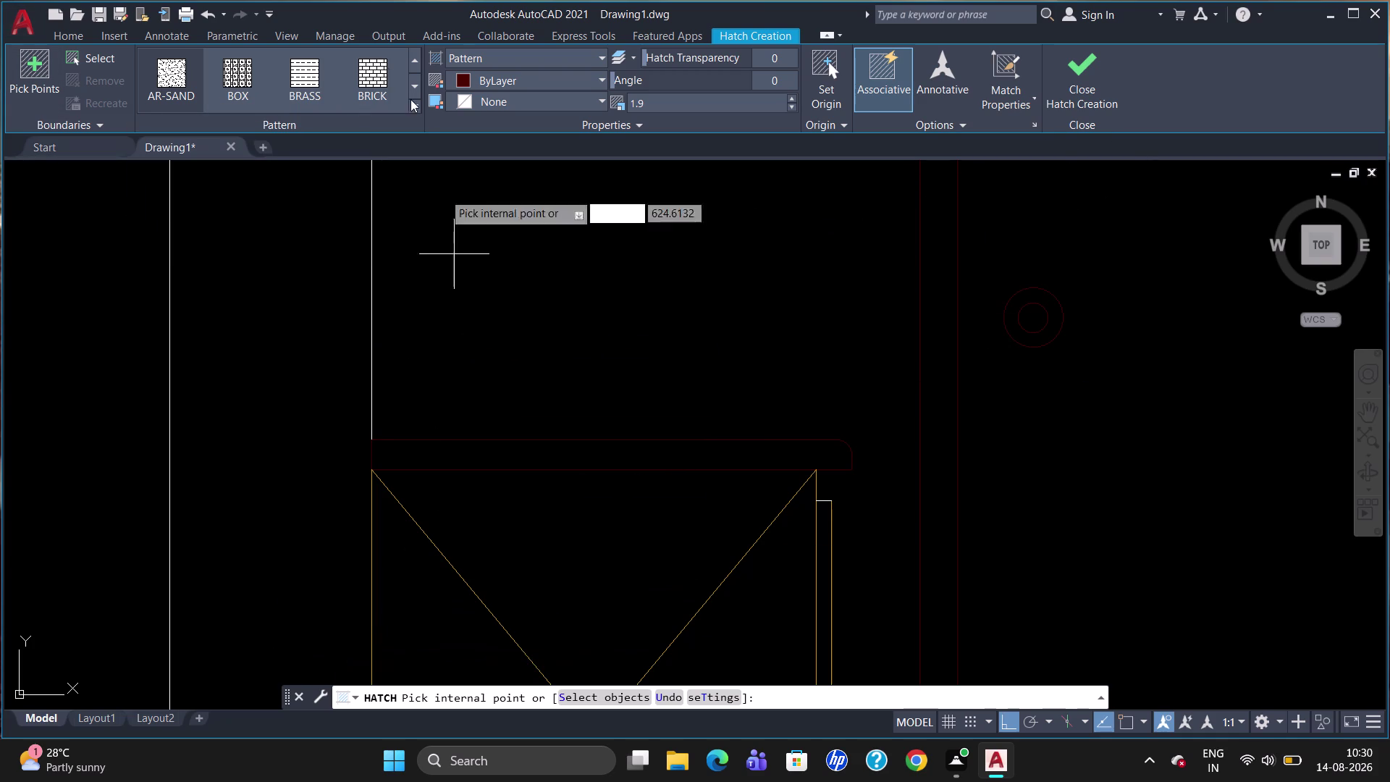
Pick a masonry-type hatch pattern and fill the countertop band above the left cabinet.
click(414, 109)
scroll(up, 3)
scroll(up, 3)
scroll(up, 3)
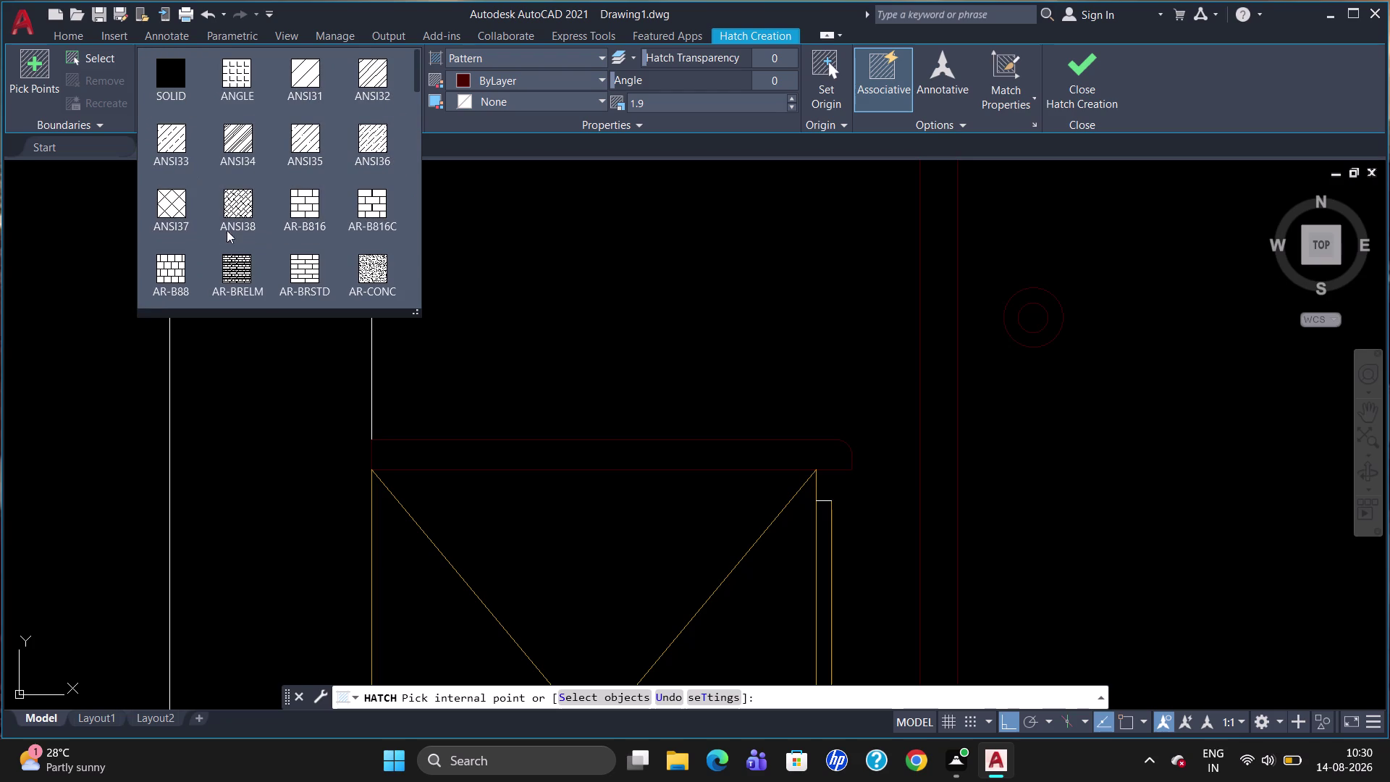
click(377, 269)
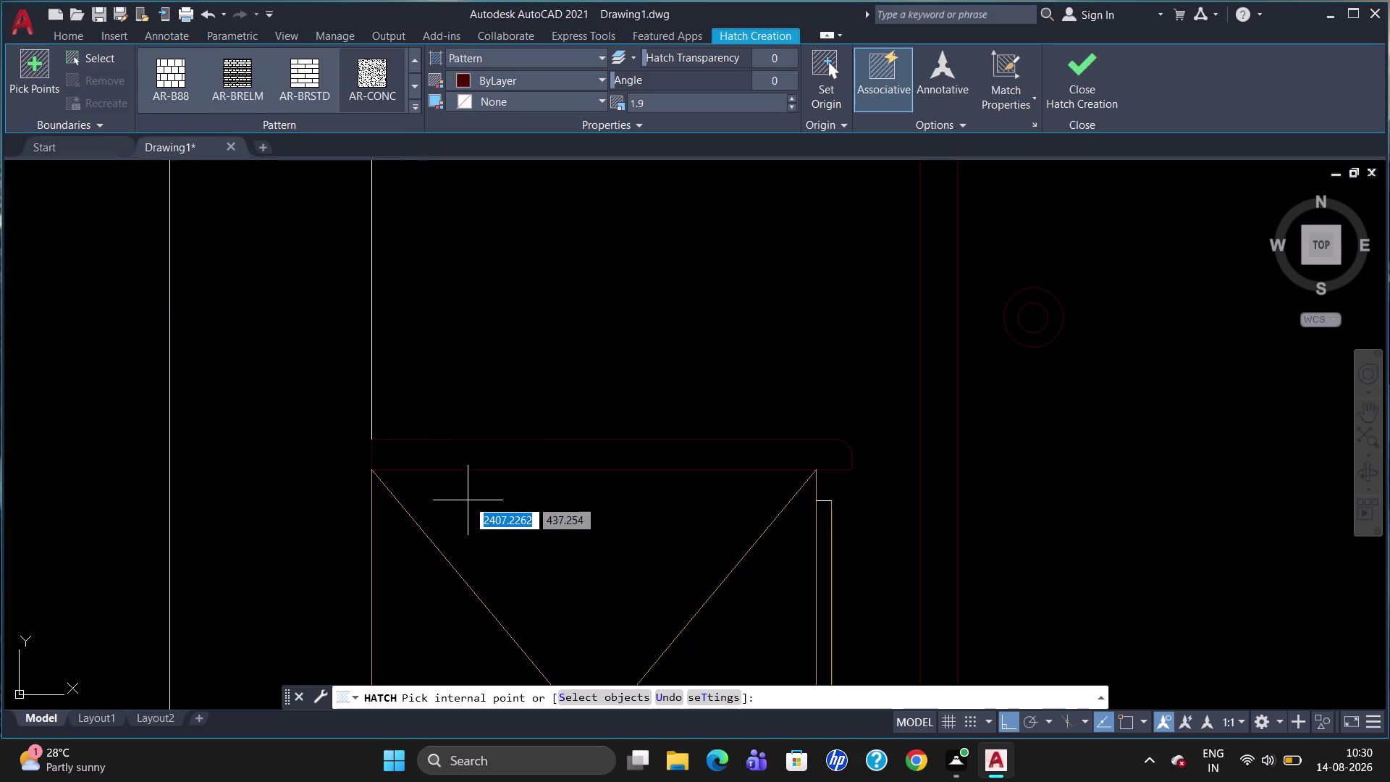
click(480, 454)
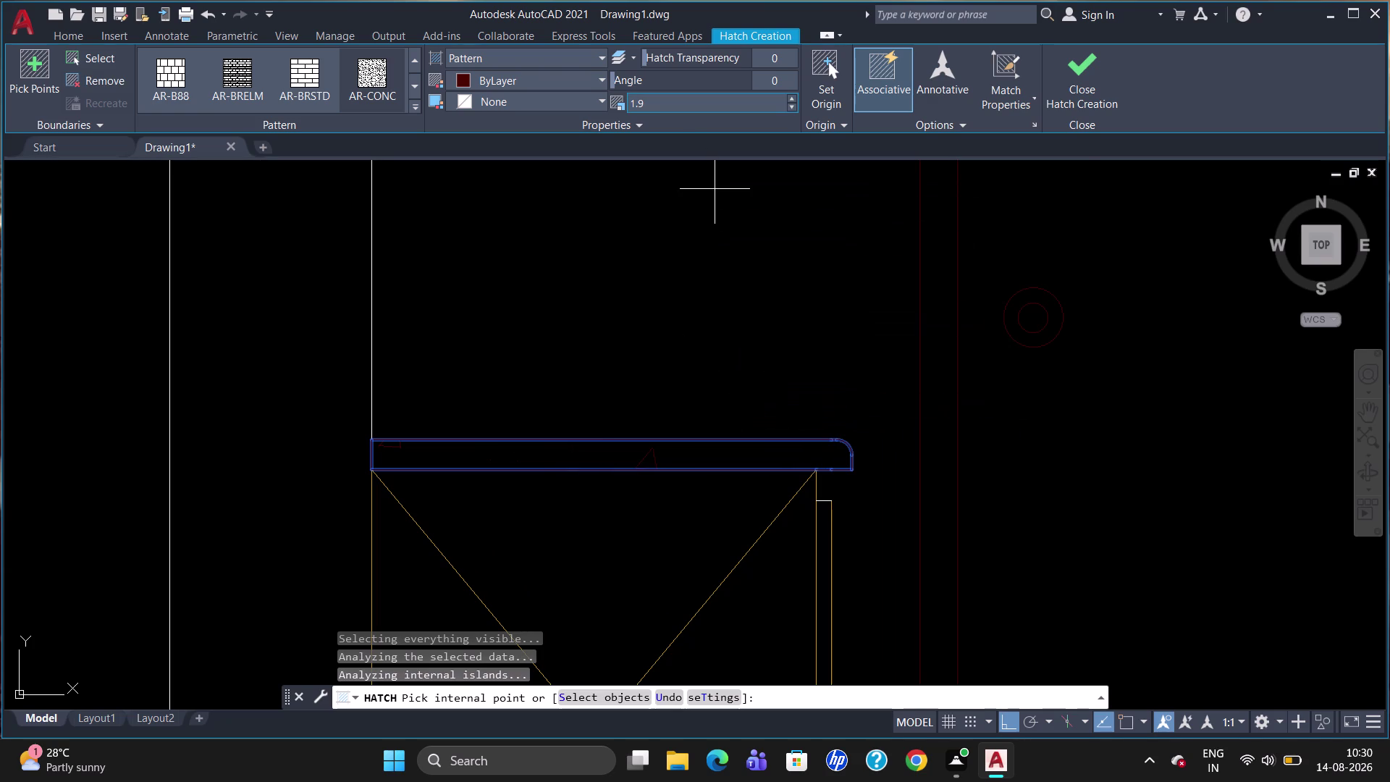
Shrink the countertop hatch pattern scale from 1.9 down to 0.5 and complete the hatch.
triple_click(793, 106)
triple_click(792, 107)
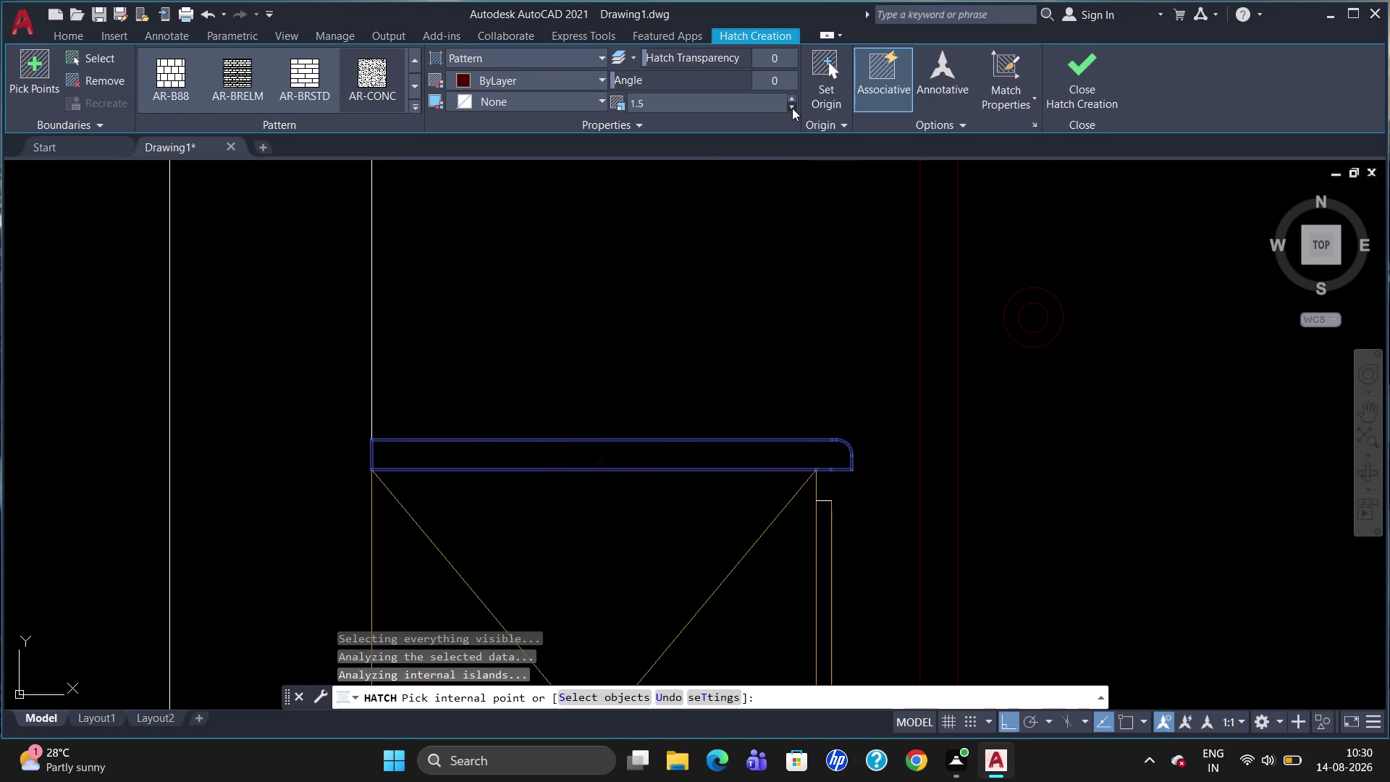
click(792, 108)
click(792, 108)
triple_click(792, 109)
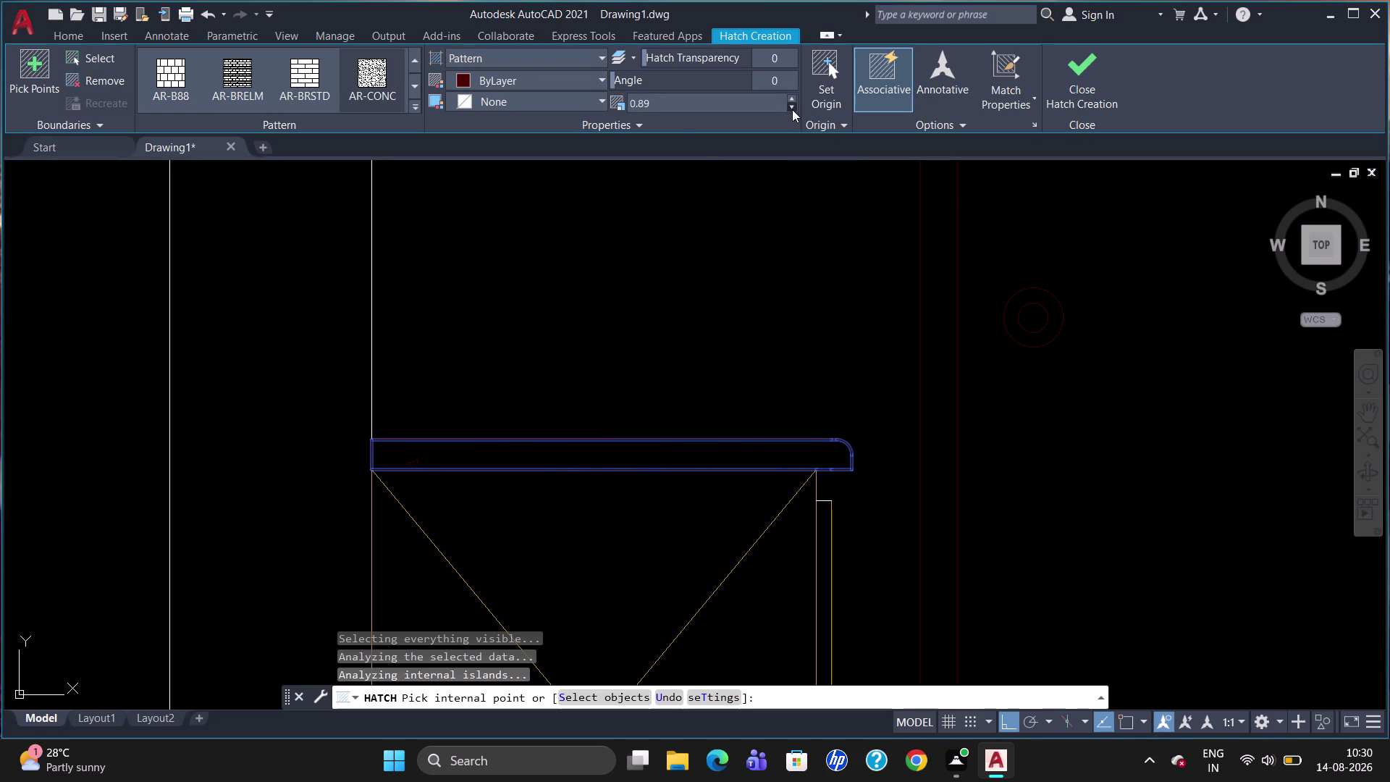
double_click(792, 110)
triple_click(792, 109)
triple_click(792, 109)
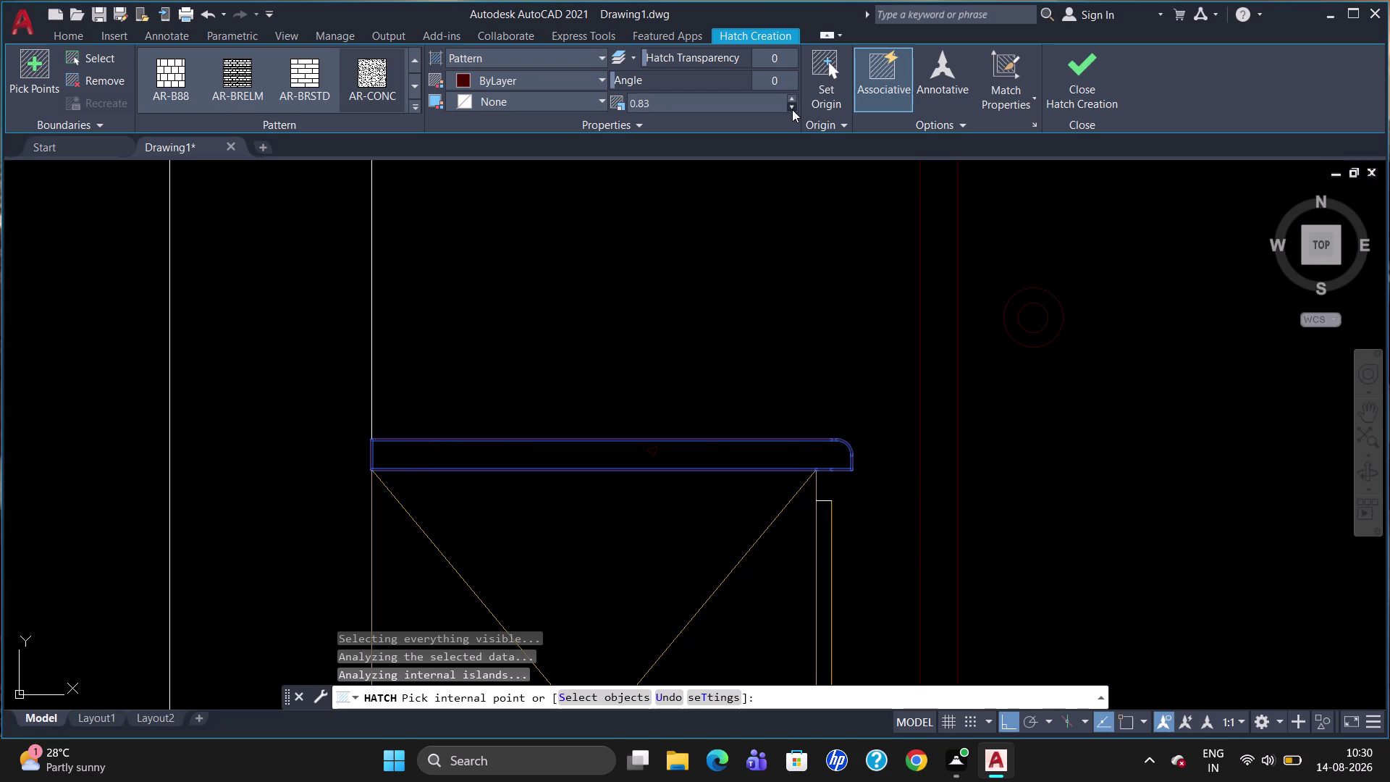
triple_click(792, 109)
triple_click(792, 110)
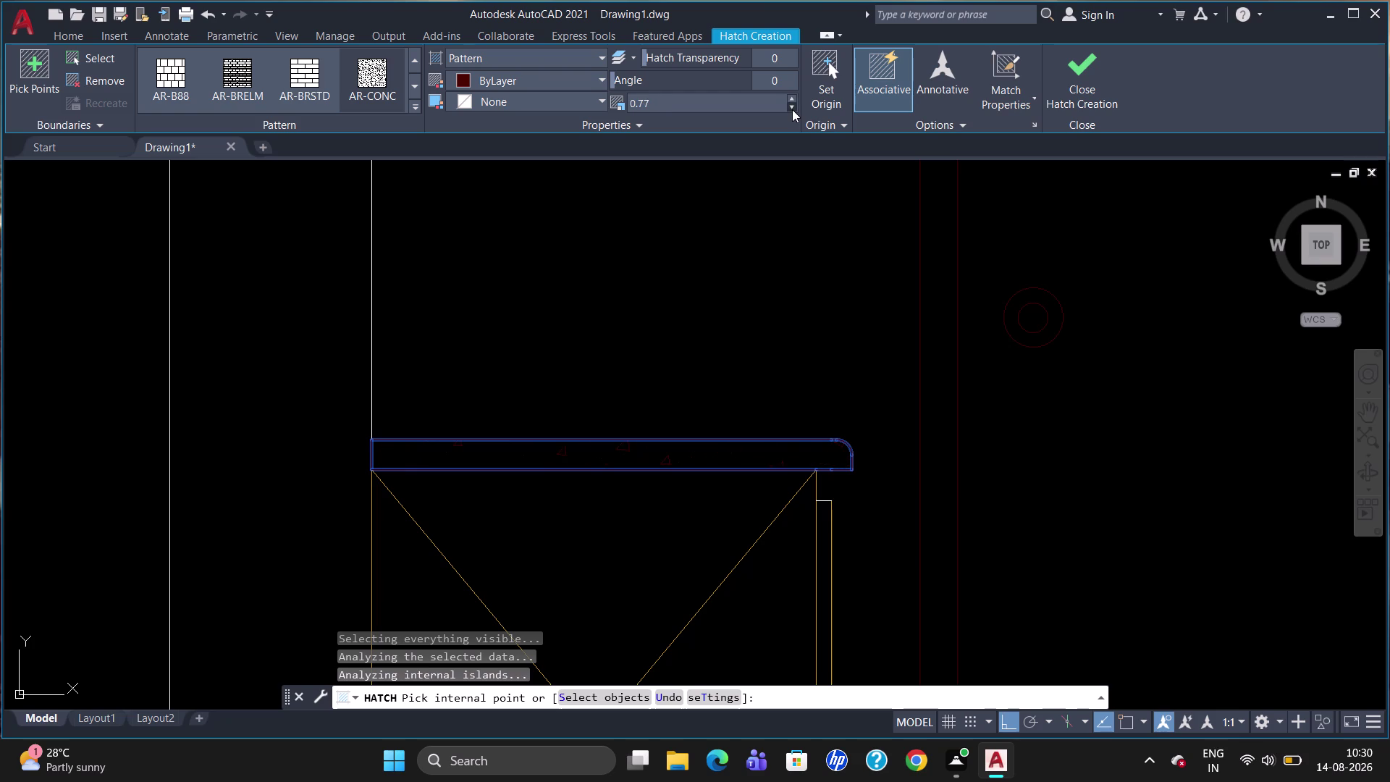
triple_click(792, 110)
triple_click(792, 110)
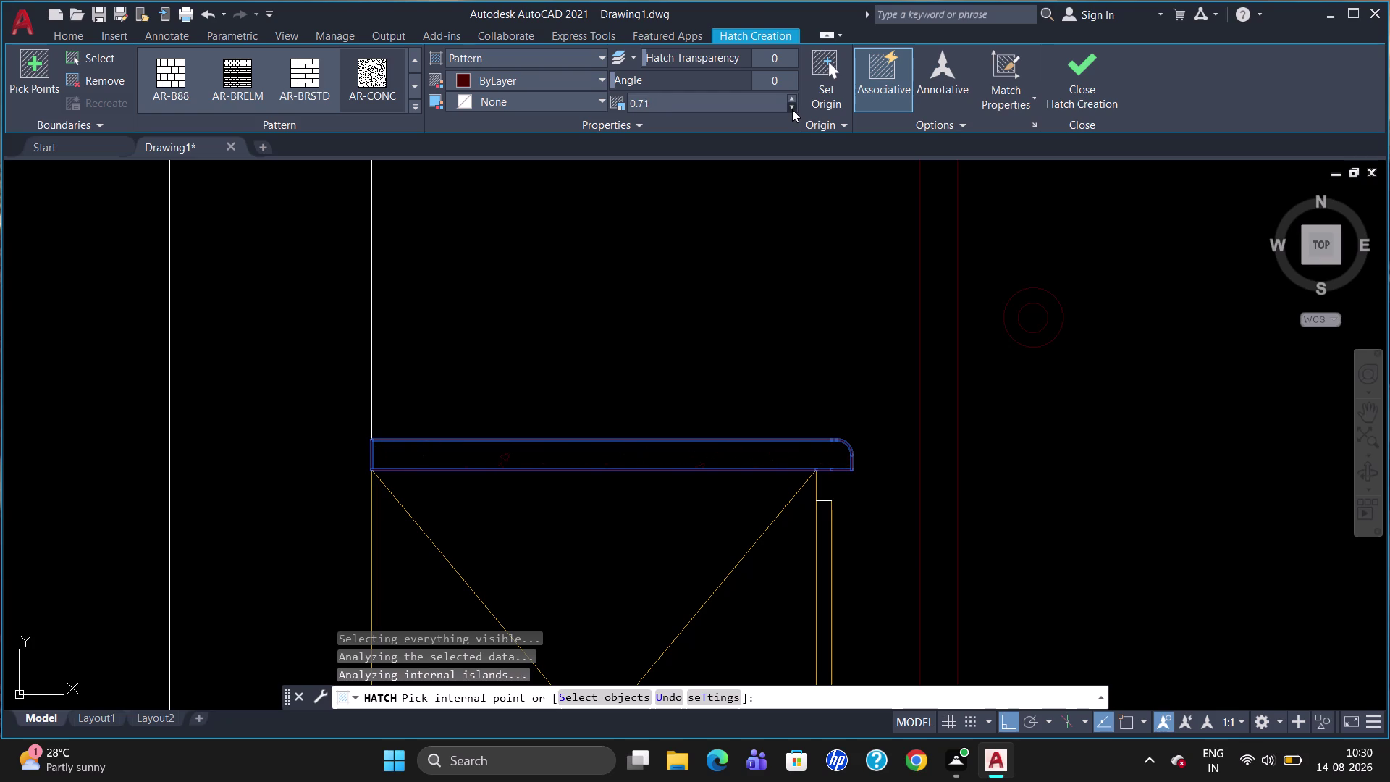
triple_click(792, 110)
click(792, 110)
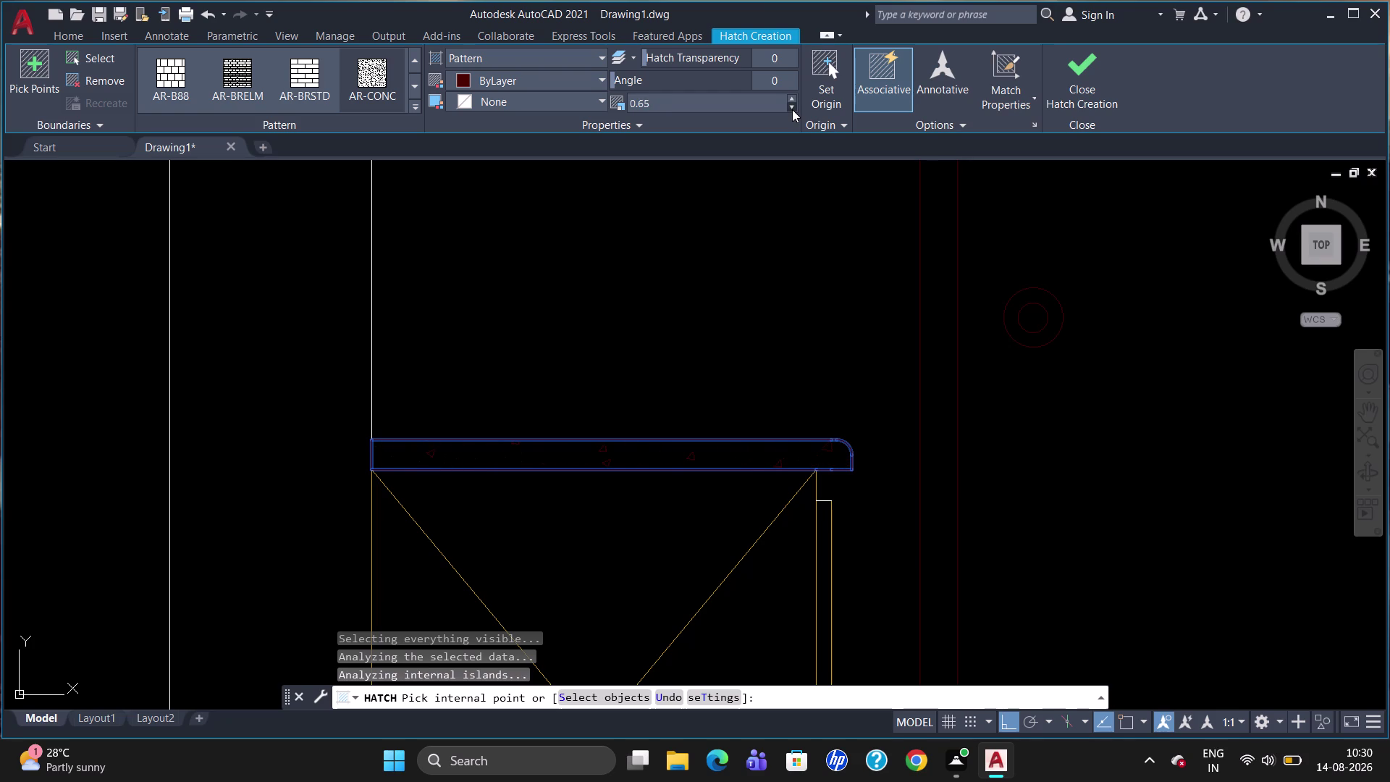
click(792, 109)
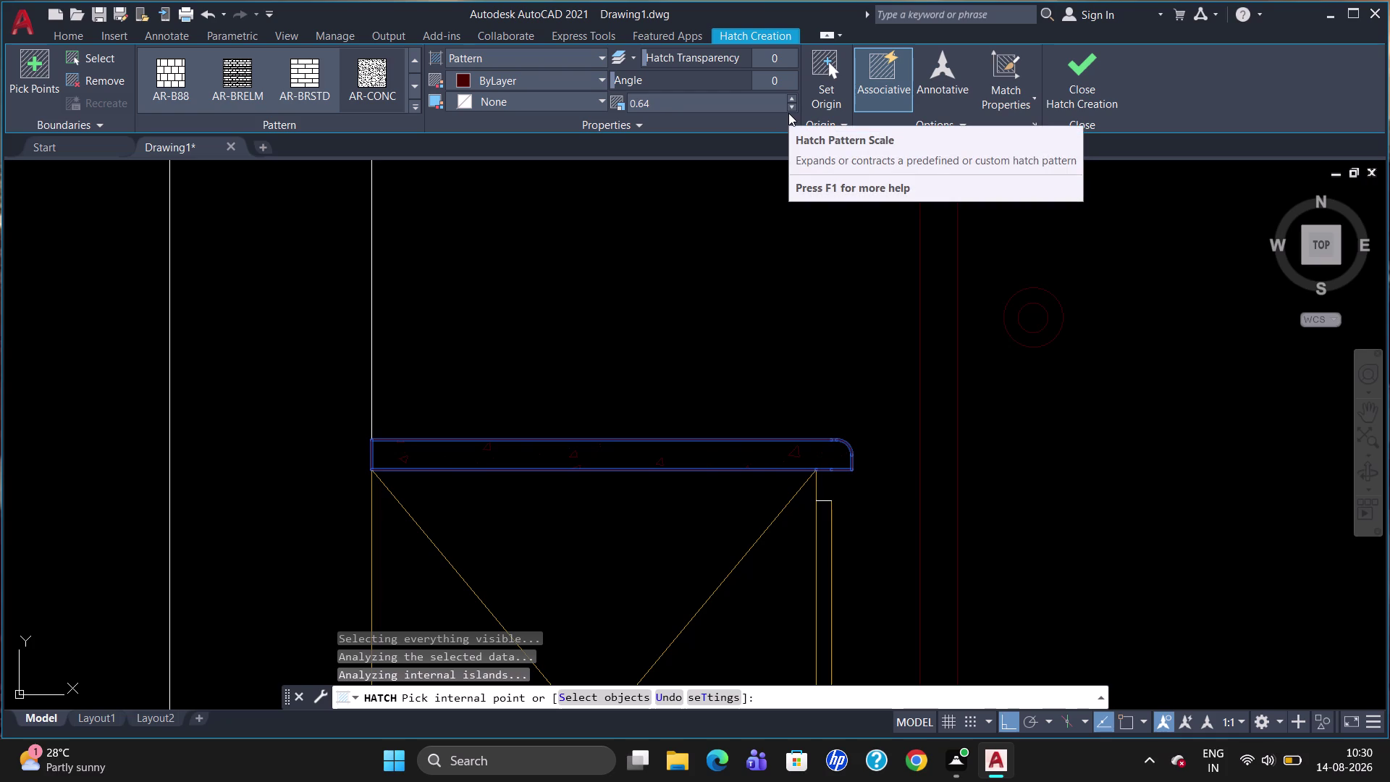
click(789, 112)
double_click(795, 105)
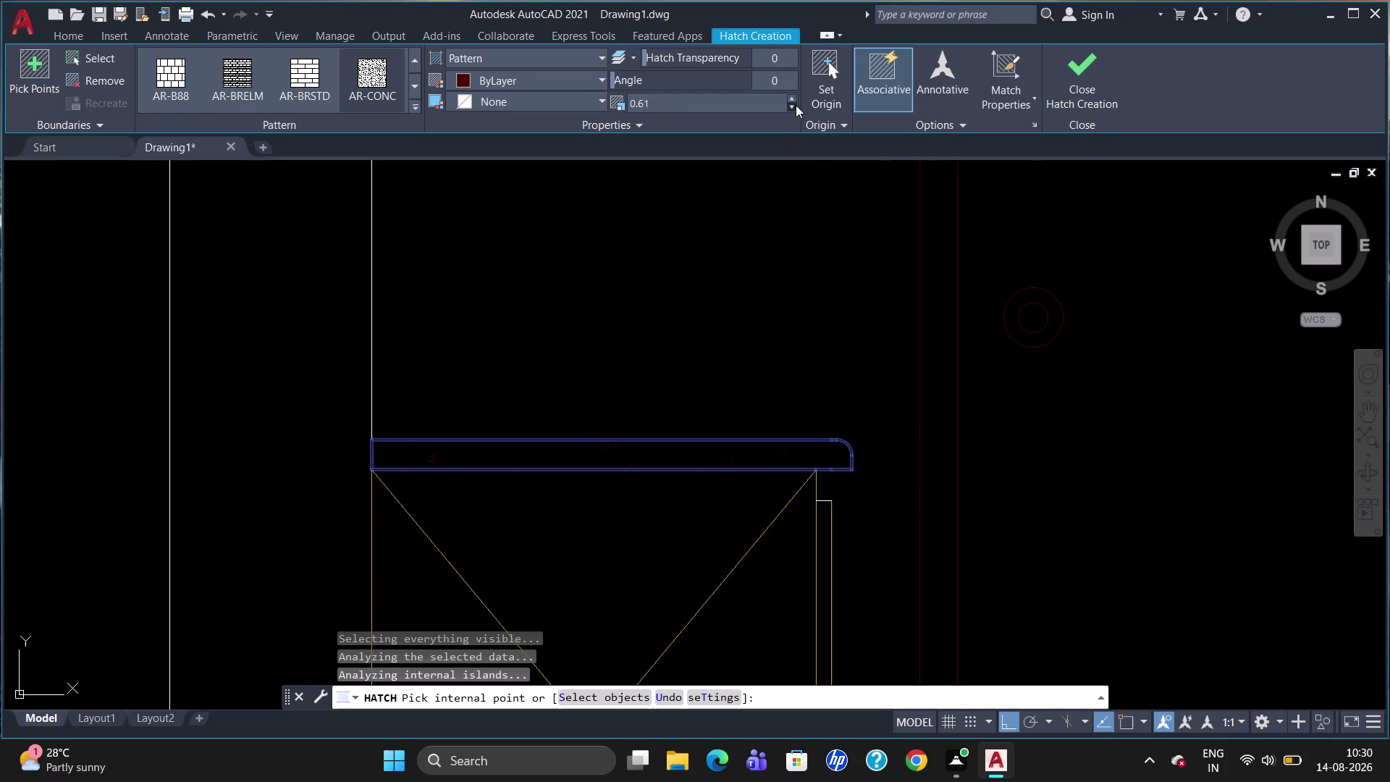
click(796, 105)
click(796, 104)
double_click(796, 104)
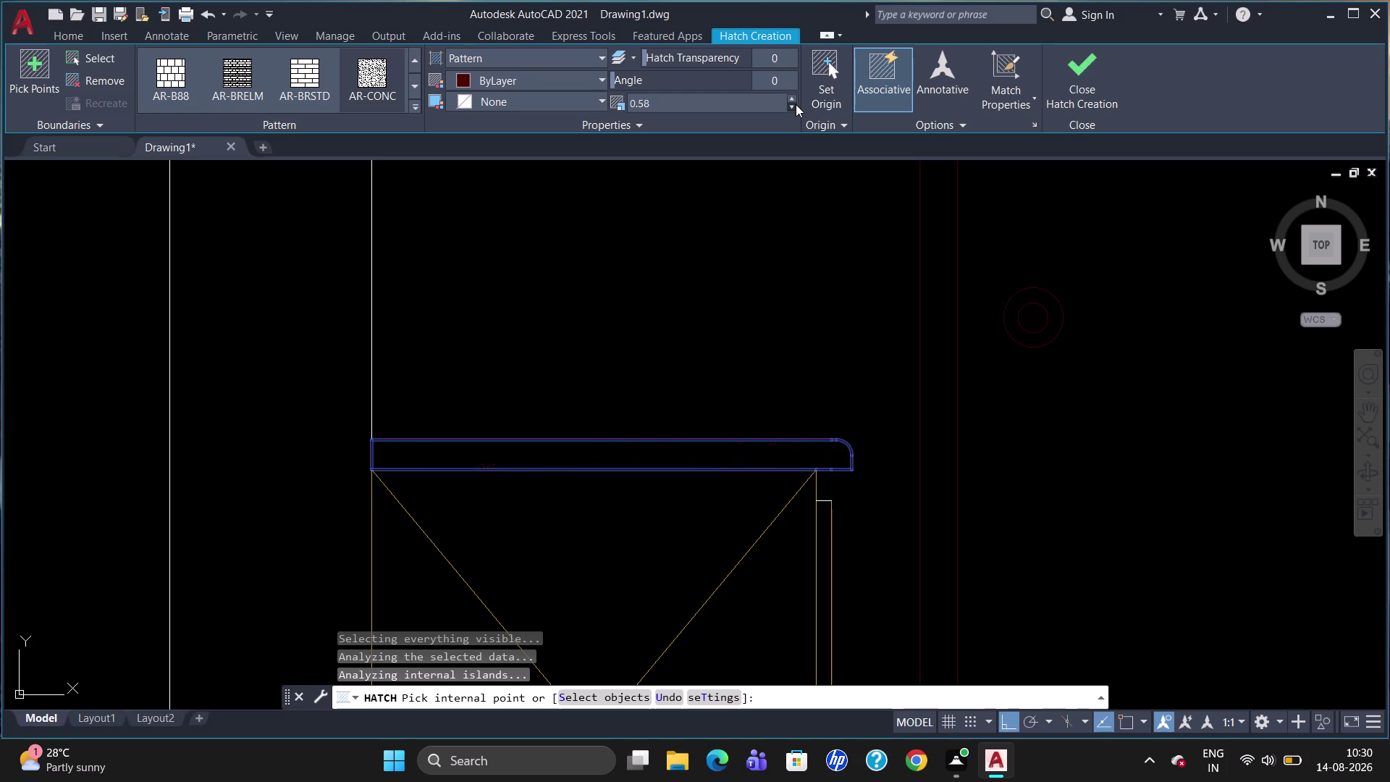
triple_click(795, 104)
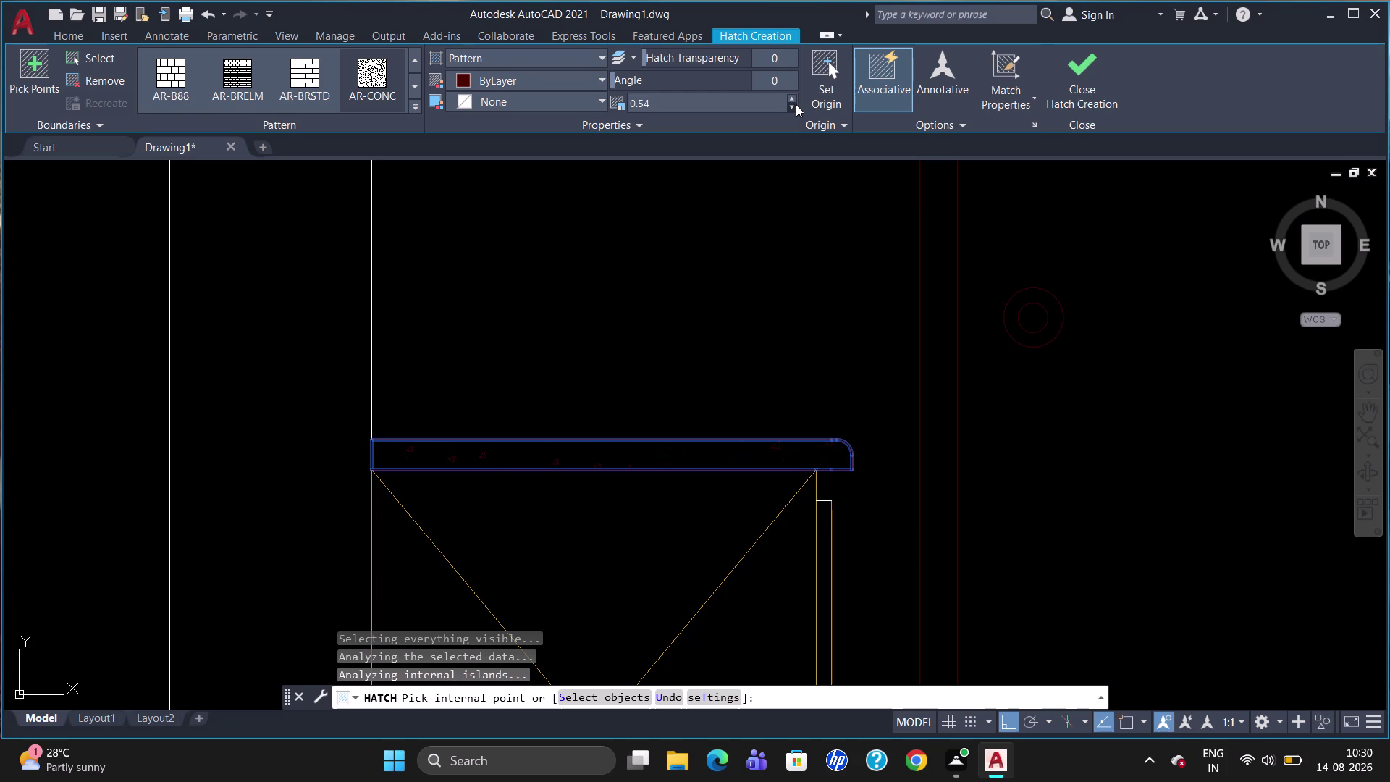
click(796, 104)
click(796, 104)
click(796, 105)
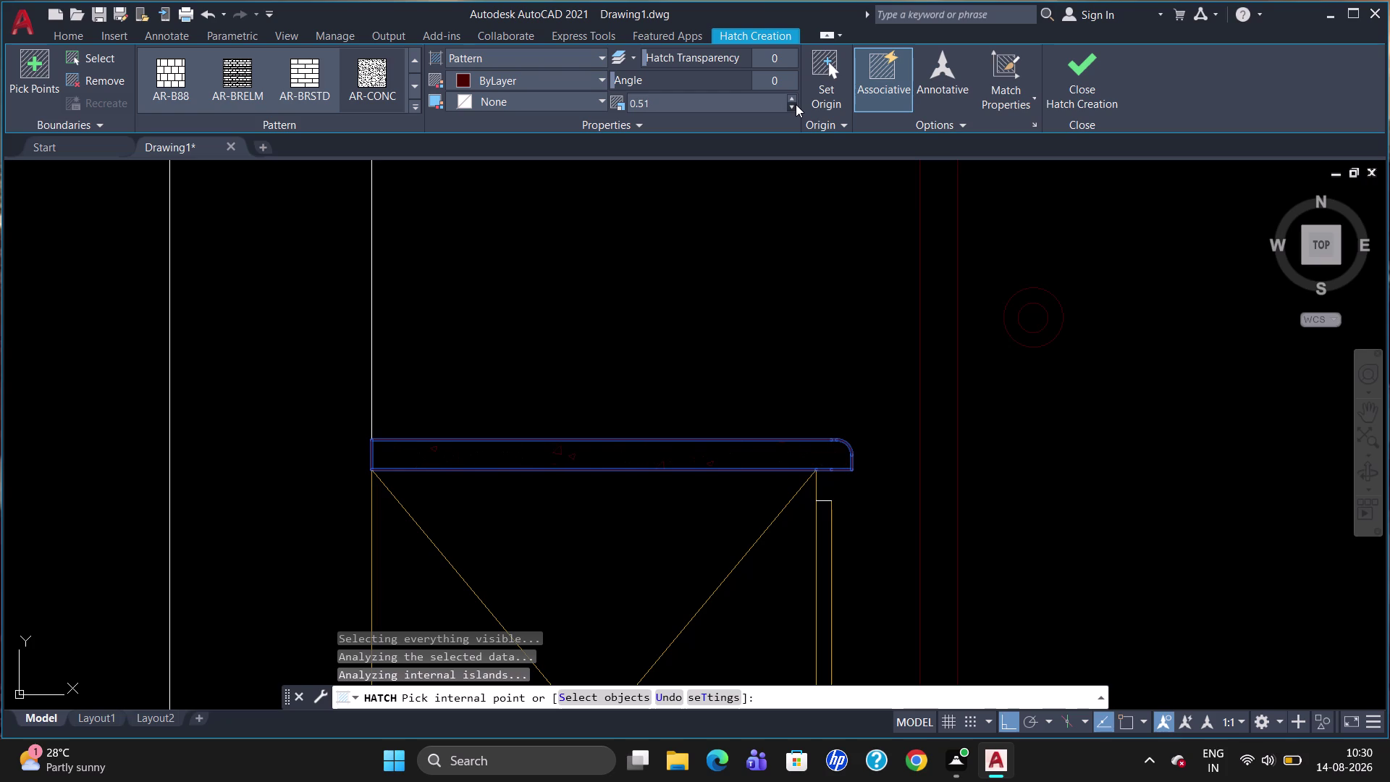
click(796, 104)
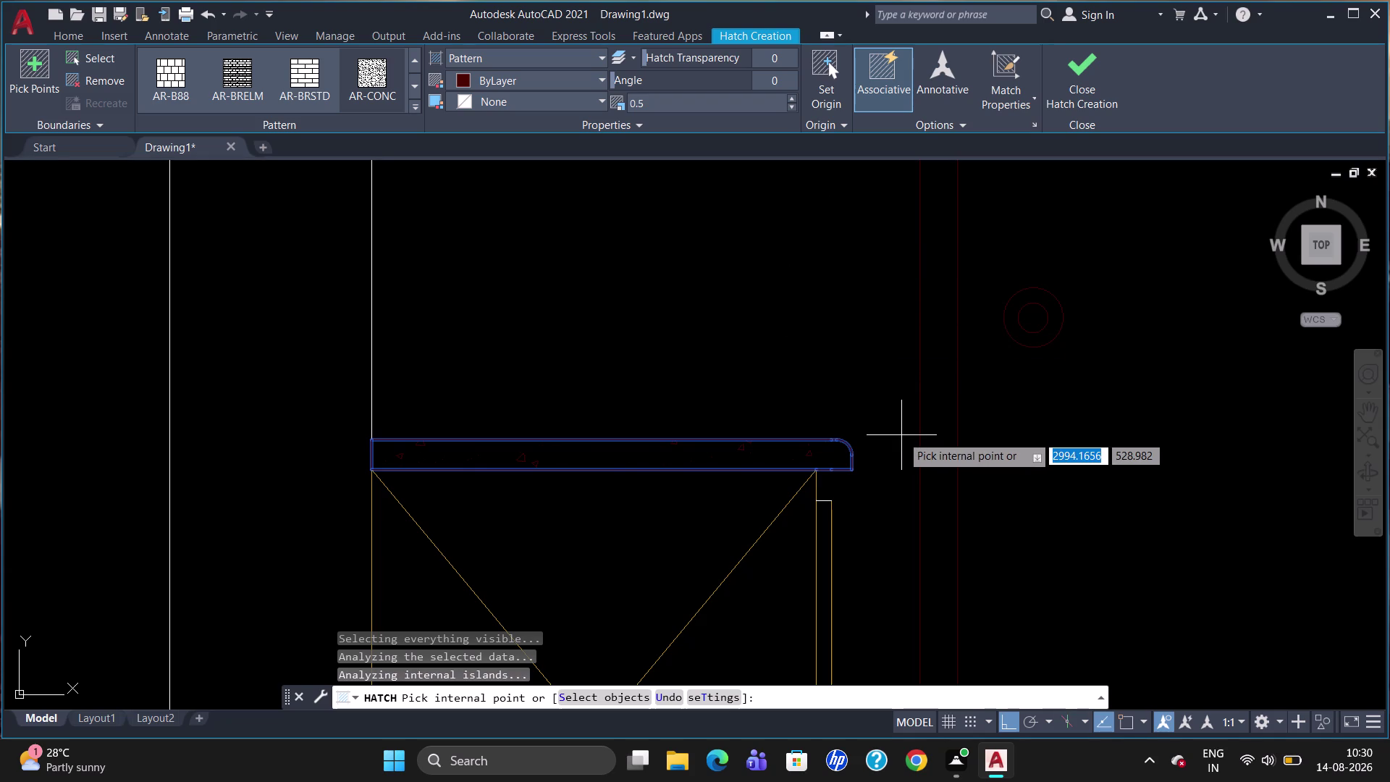
key(Return)
Zoom over to the right-hand cabinets and start another hatch, keeping the 0.5 scale.
scroll(down, 3)
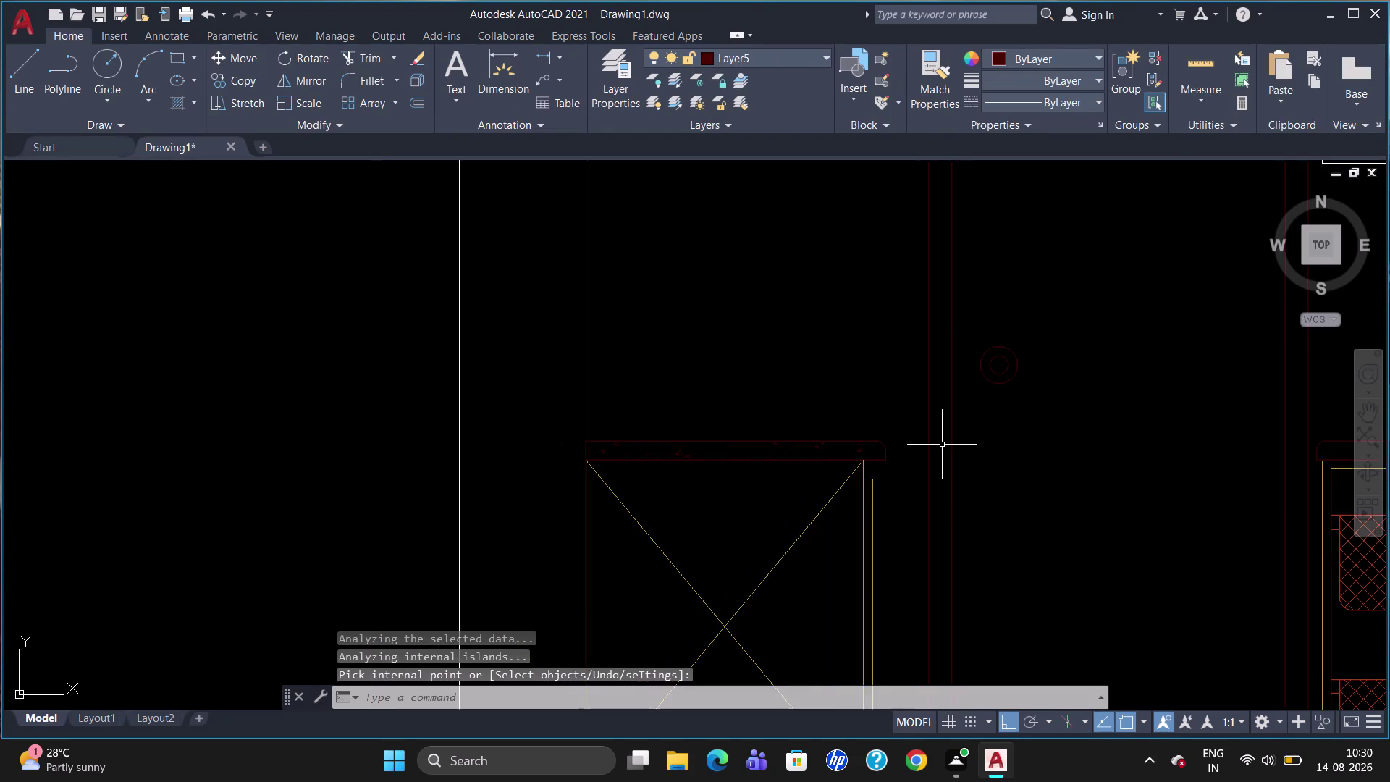
scroll(up, 3)
scroll(down, 3)
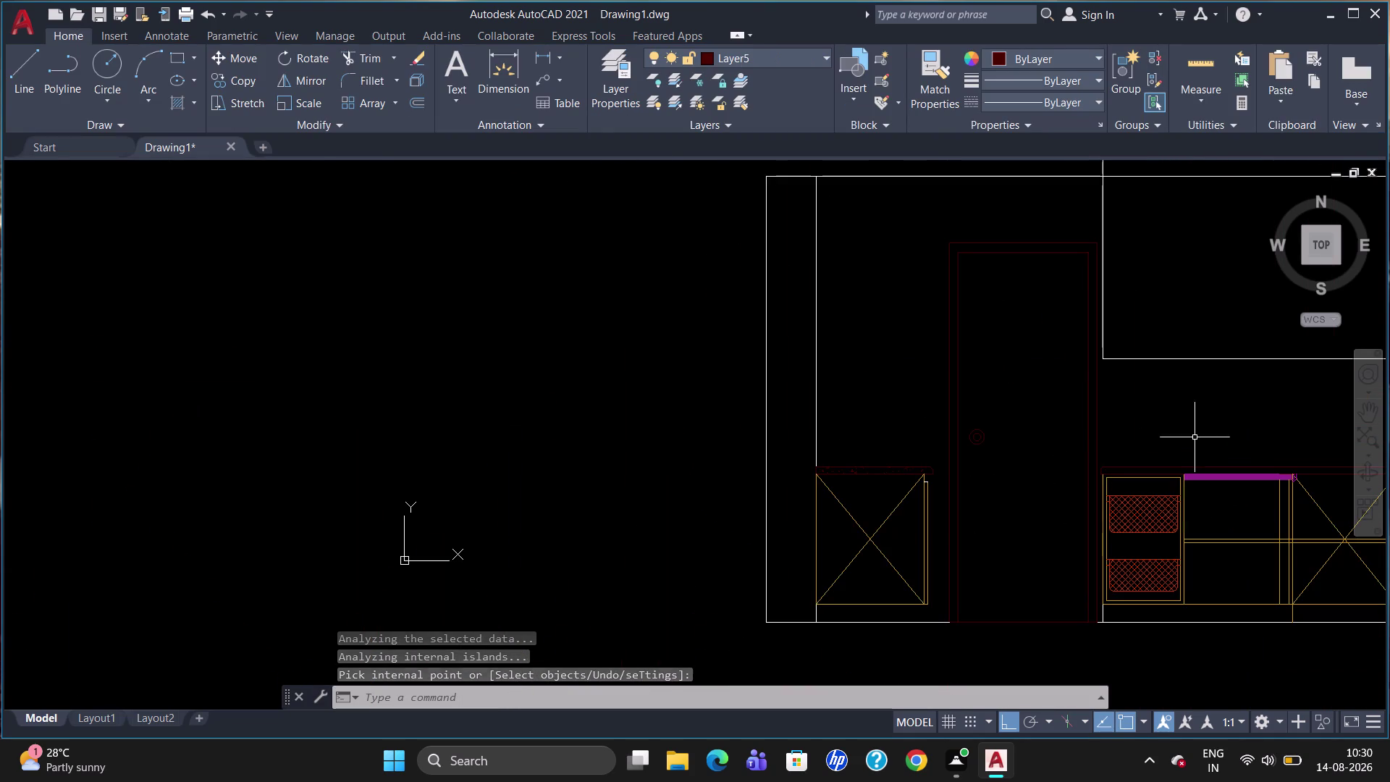
scroll(up, 3)
scroll(down, 3)
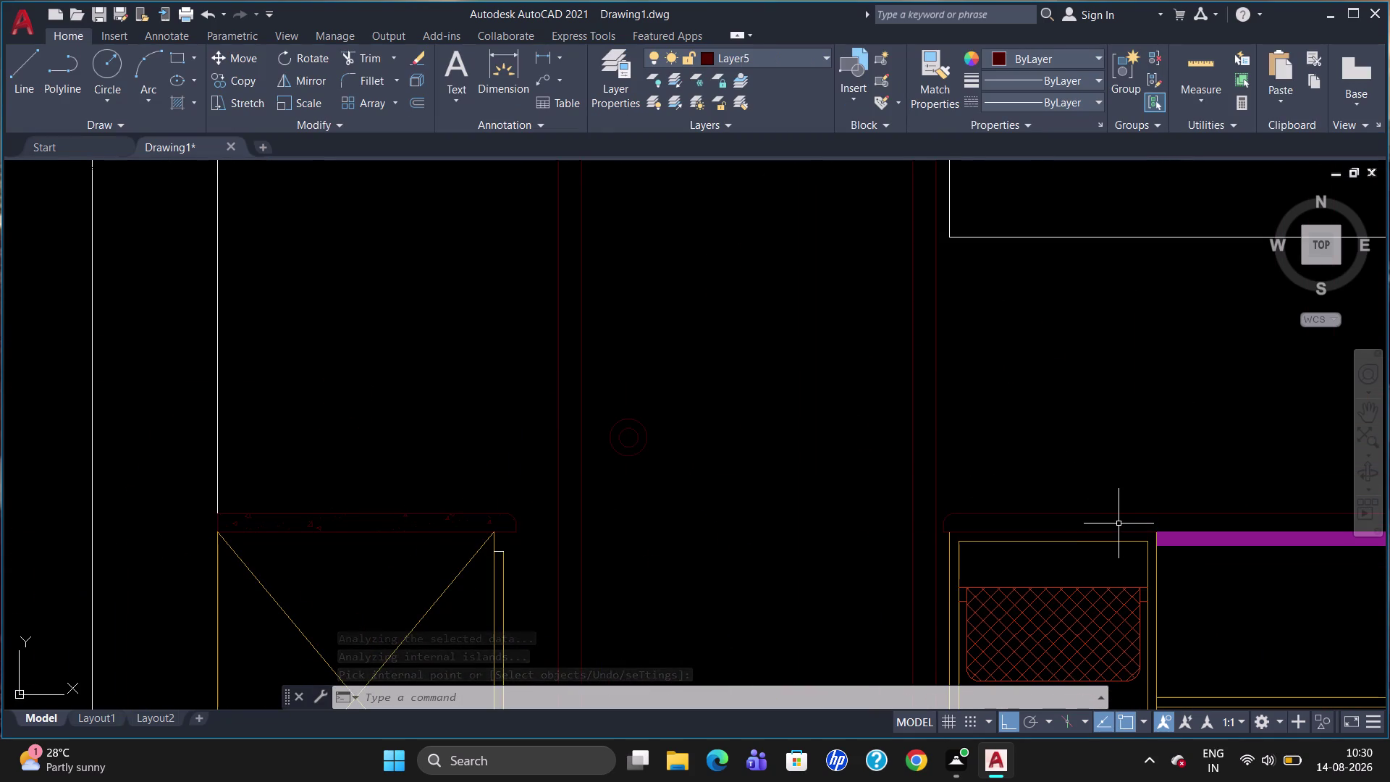
scroll(down, 3)
scroll(up, 3)
scroll(down, 3)
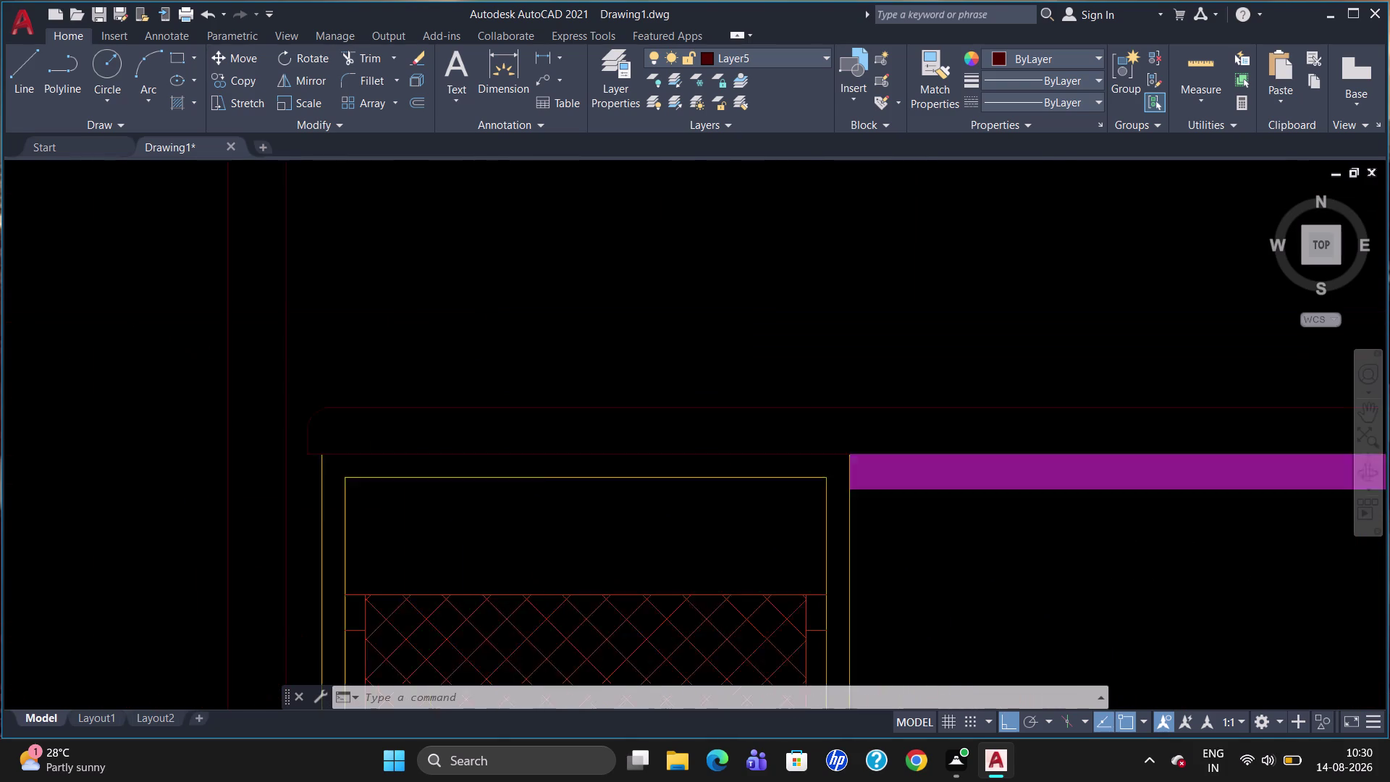
scroll(down, 3)
scroll(up, 3)
scroll(down, 3)
scroll(up, 3)
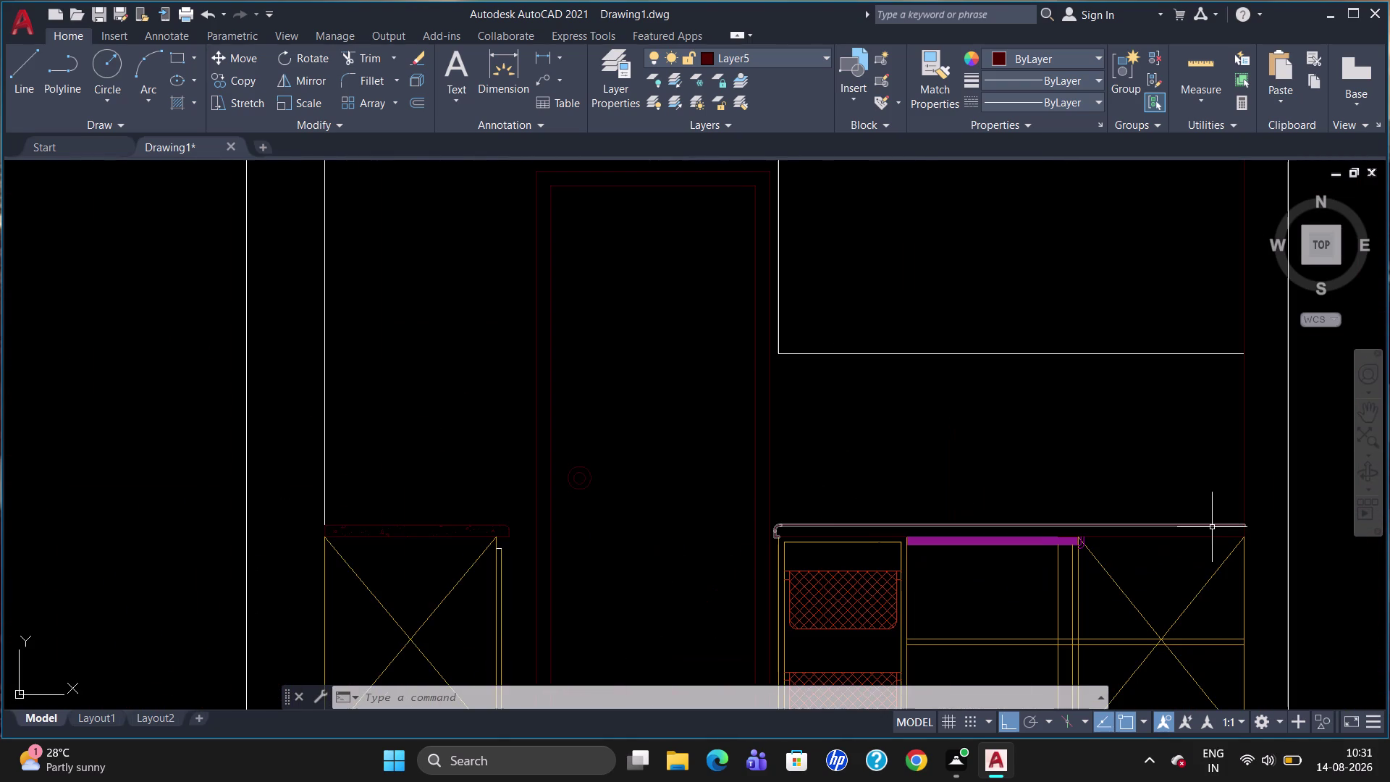
click(172, 102)
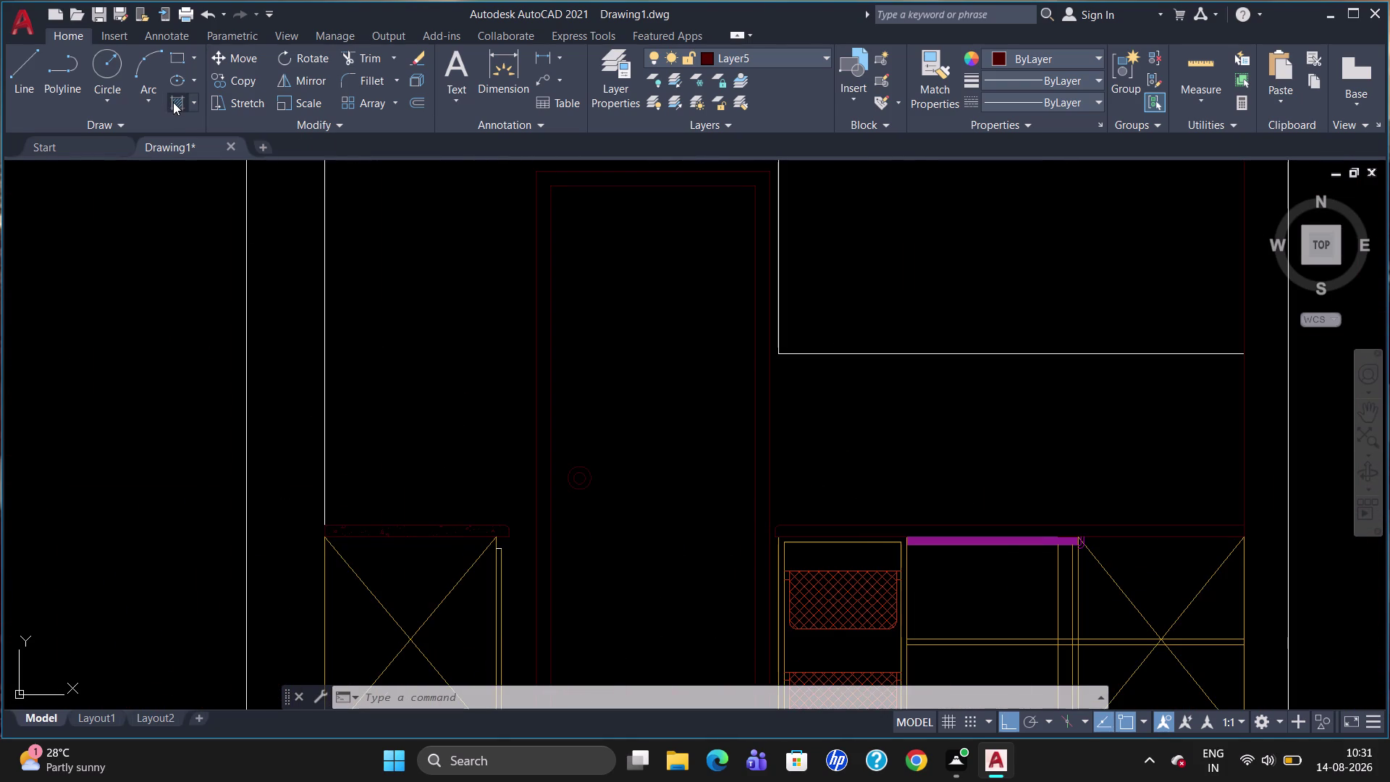
click(377, 89)
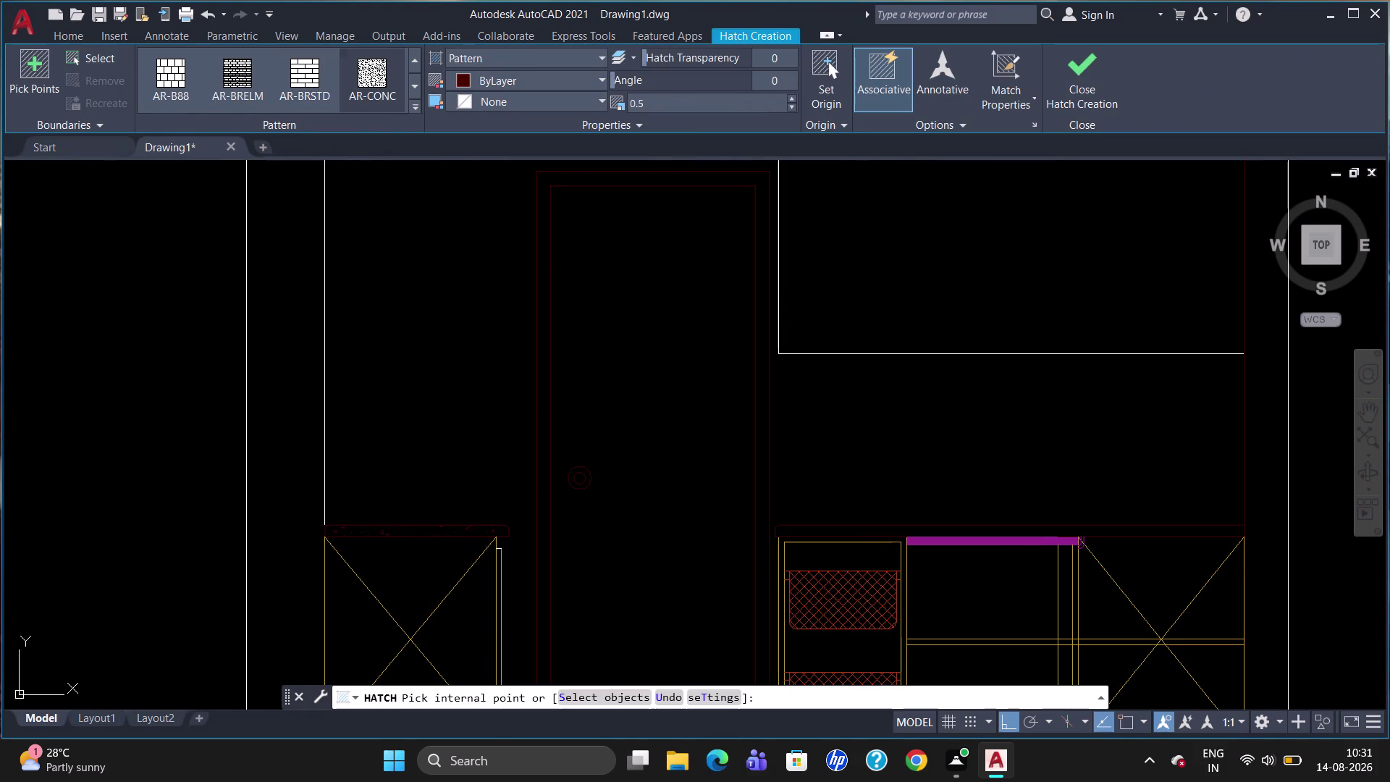
Cancel the hatch on the right countertop band and zoom out to the whole elevation.
click(885, 528)
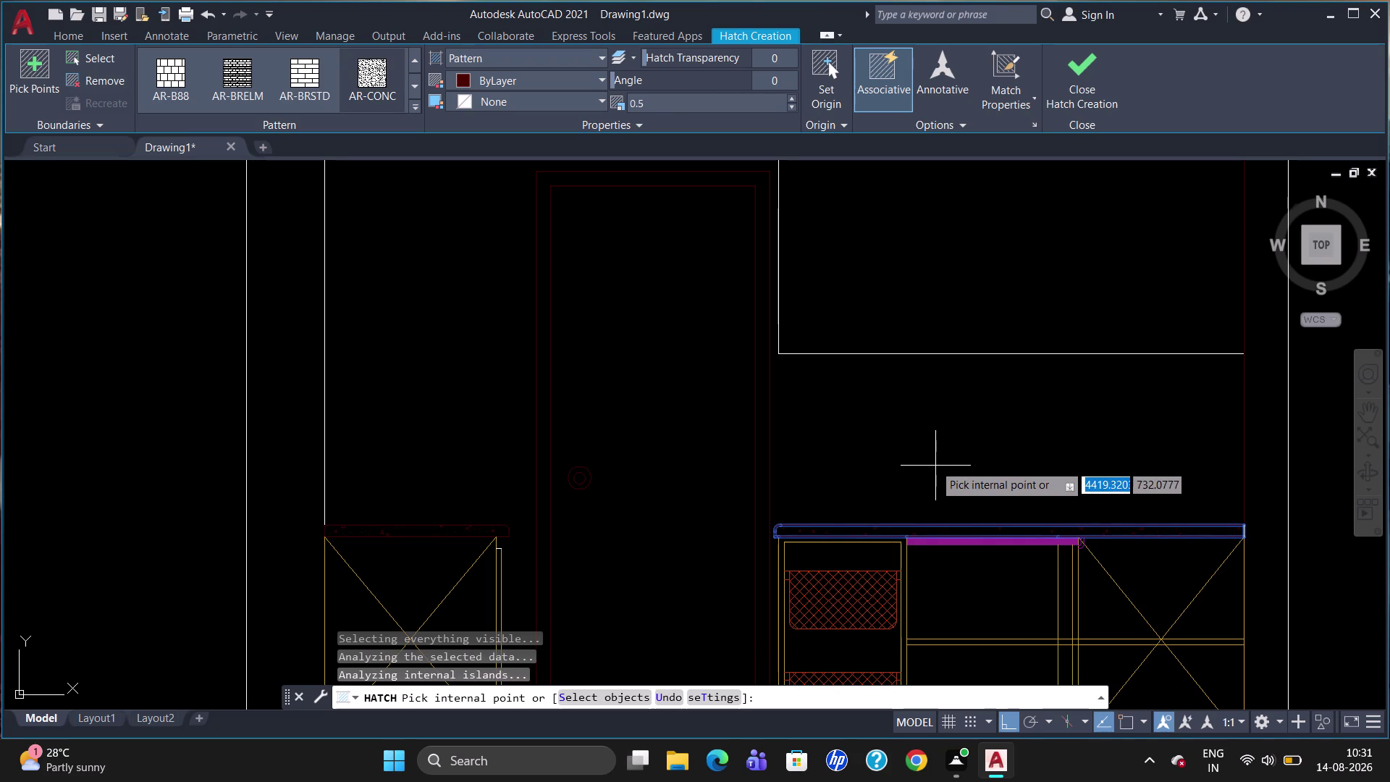
key(Return)
key(Escape)
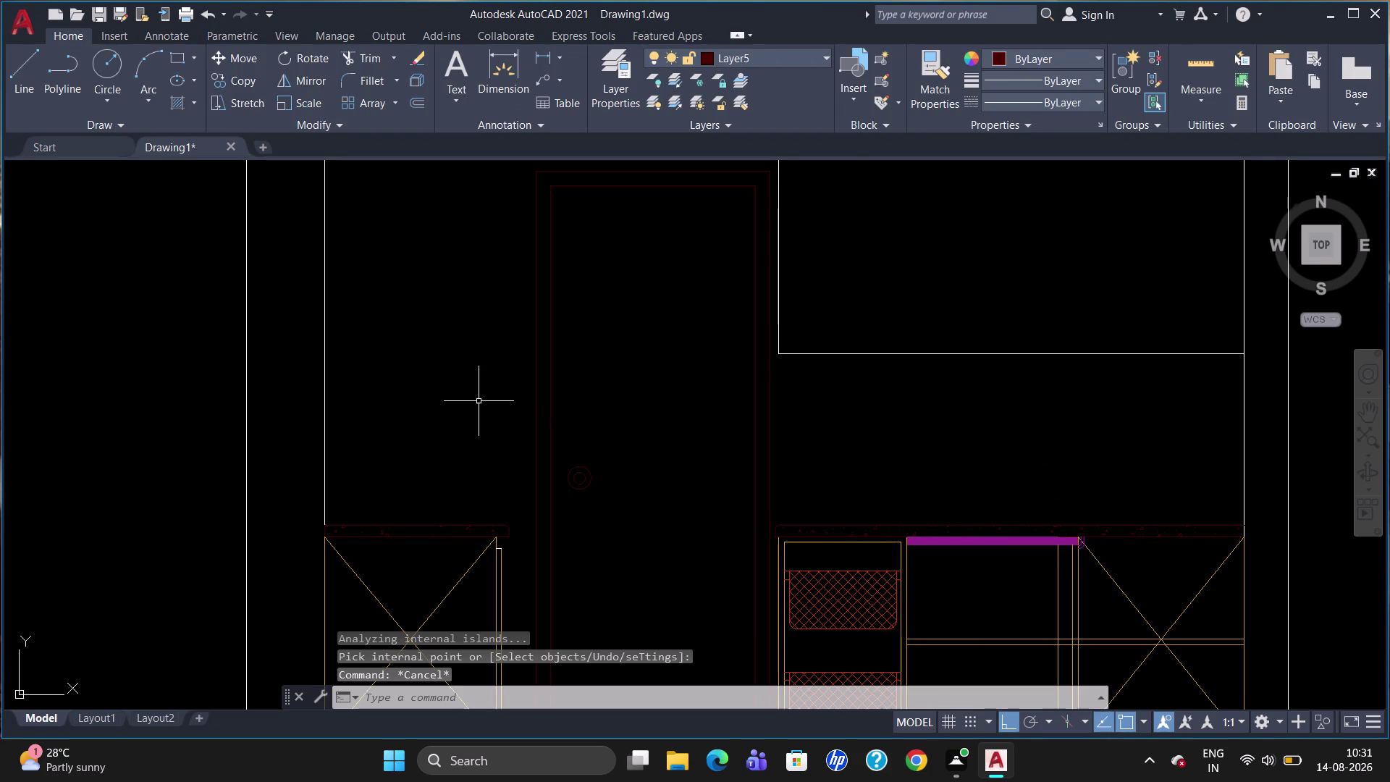
scroll(up, 3)
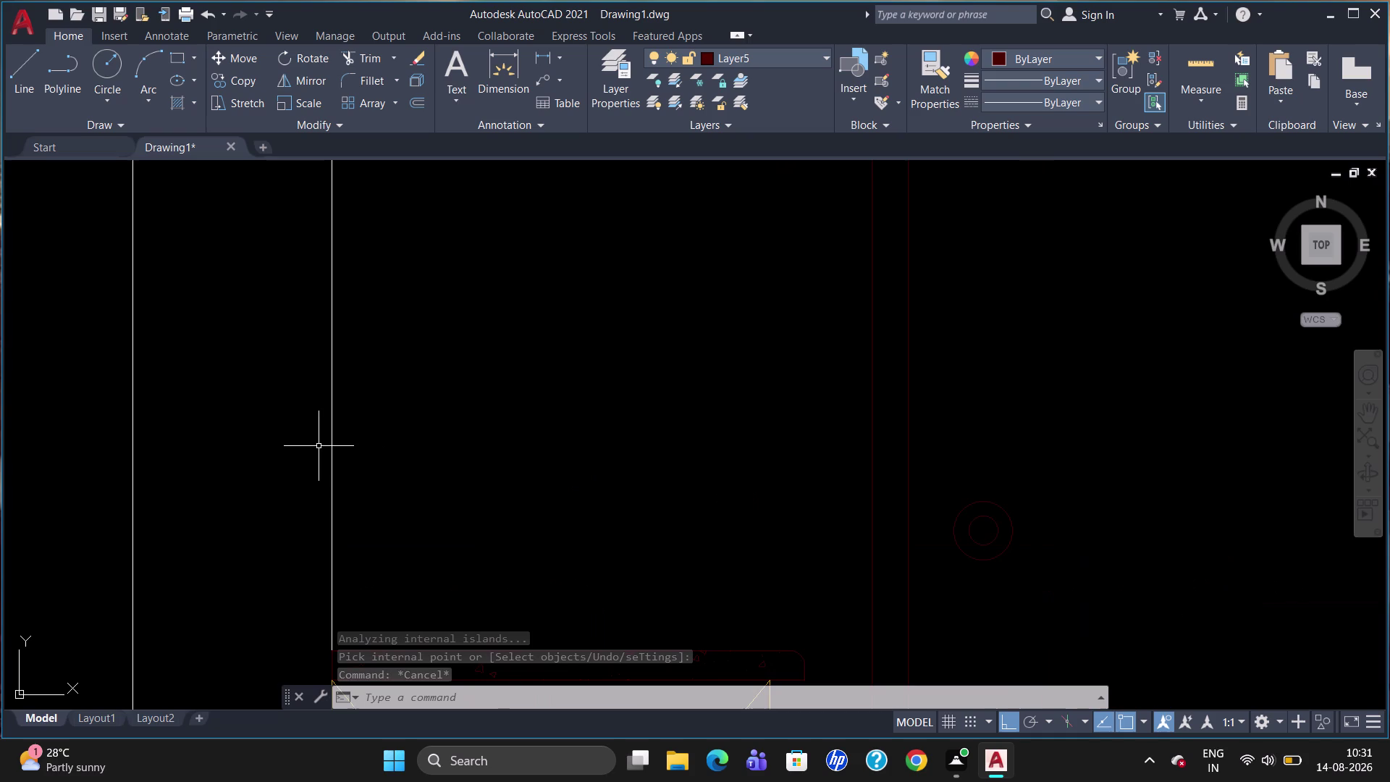
scroll(down, 3)
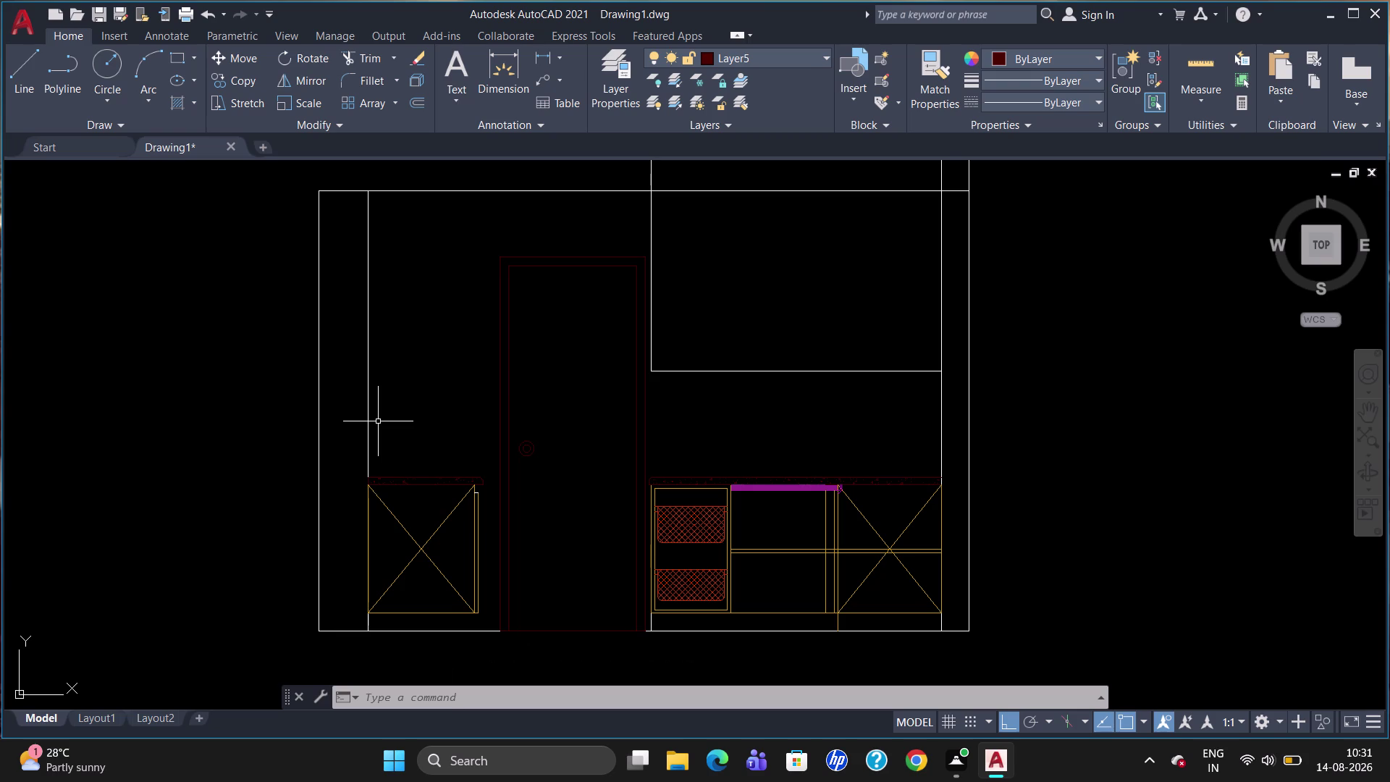
Start a line at a tracked point 600 above the left base cabinet top.
key(l)
key(Return)
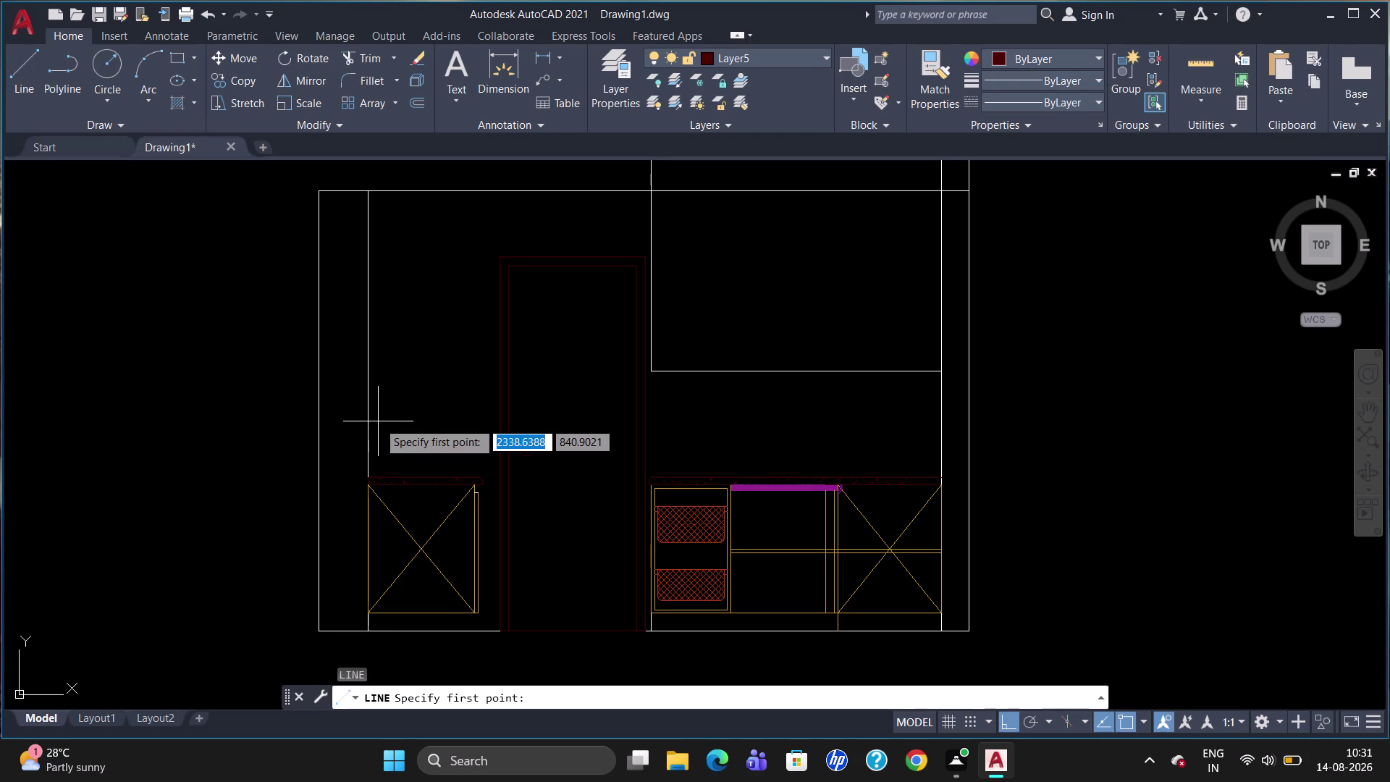
text(TK)
key(Return)
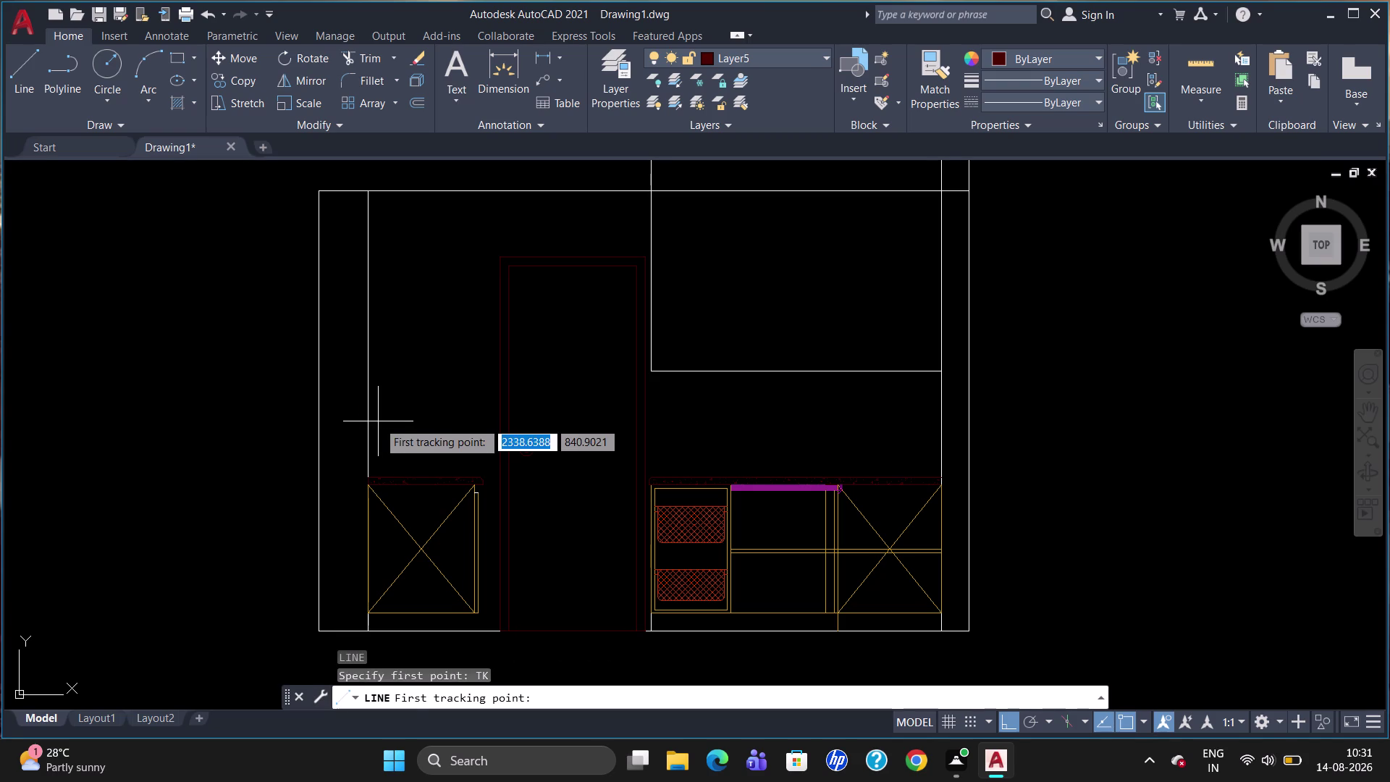
click(369, 474)
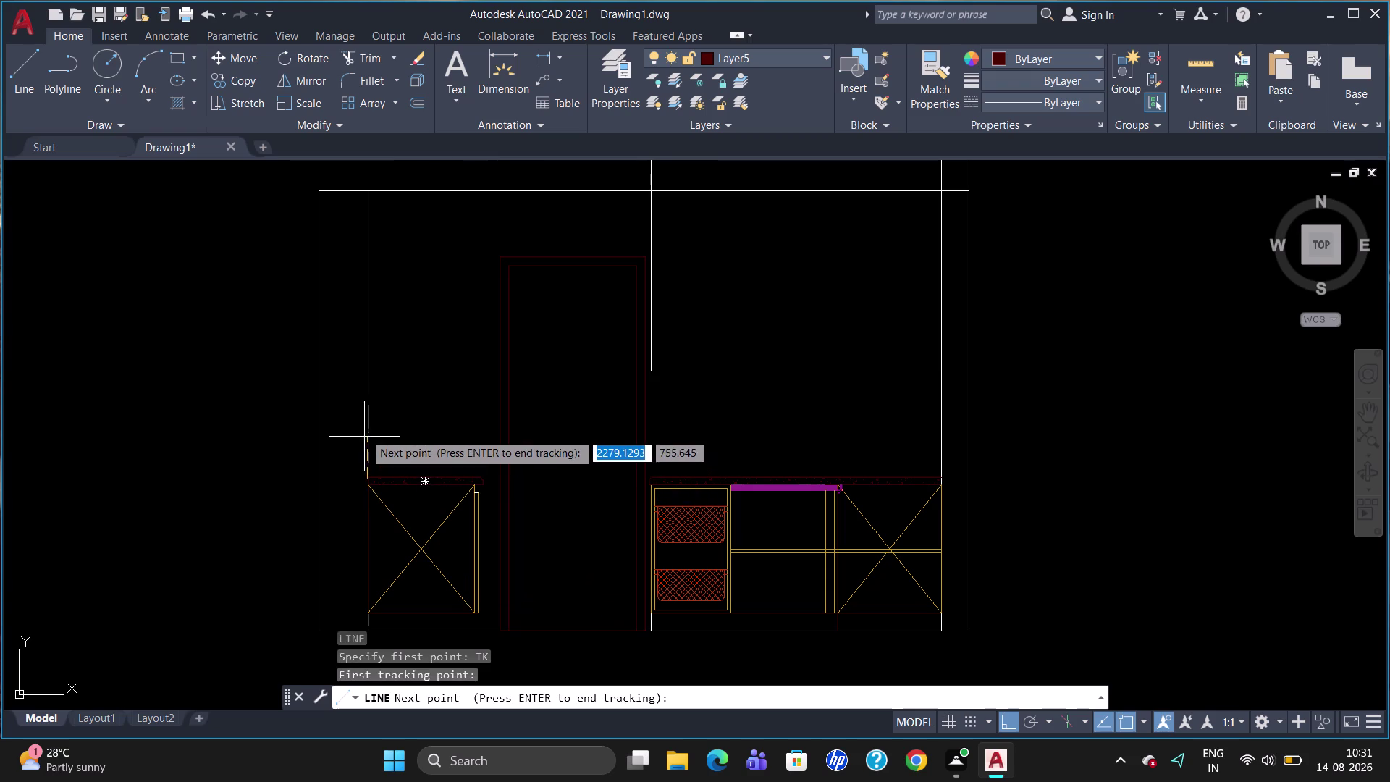
text(600)
key(Return)
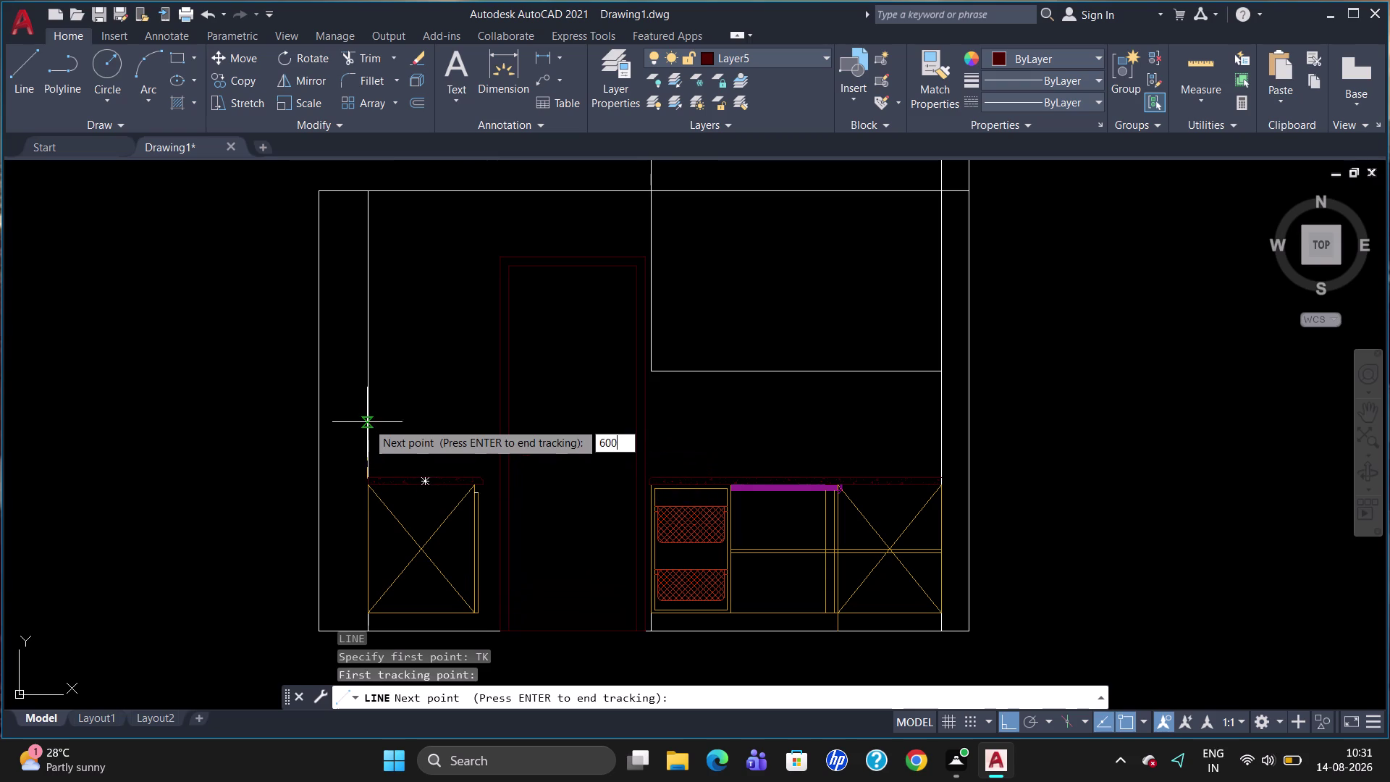
key(Return)
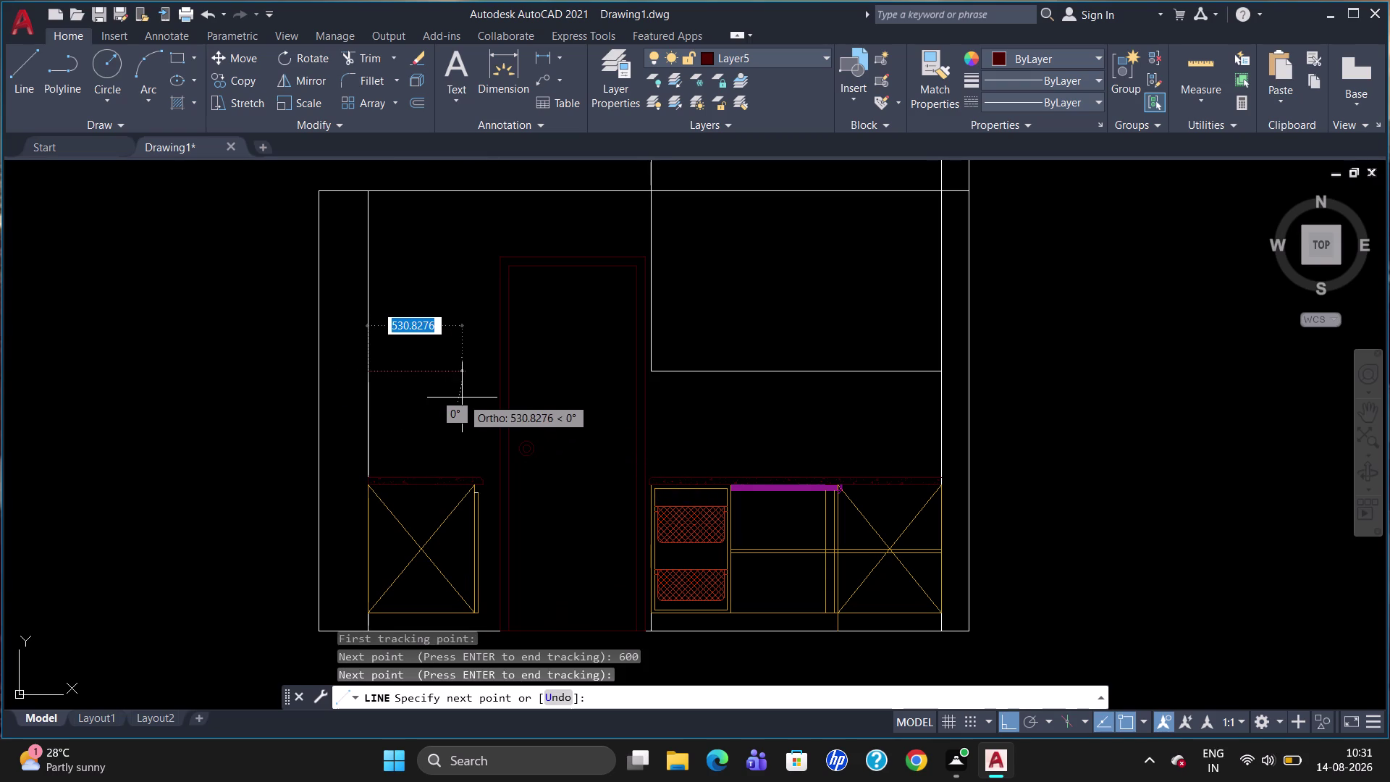
Draw the 350 bottom edge at 0° and the 1030 side edge at 90°.
text(35)
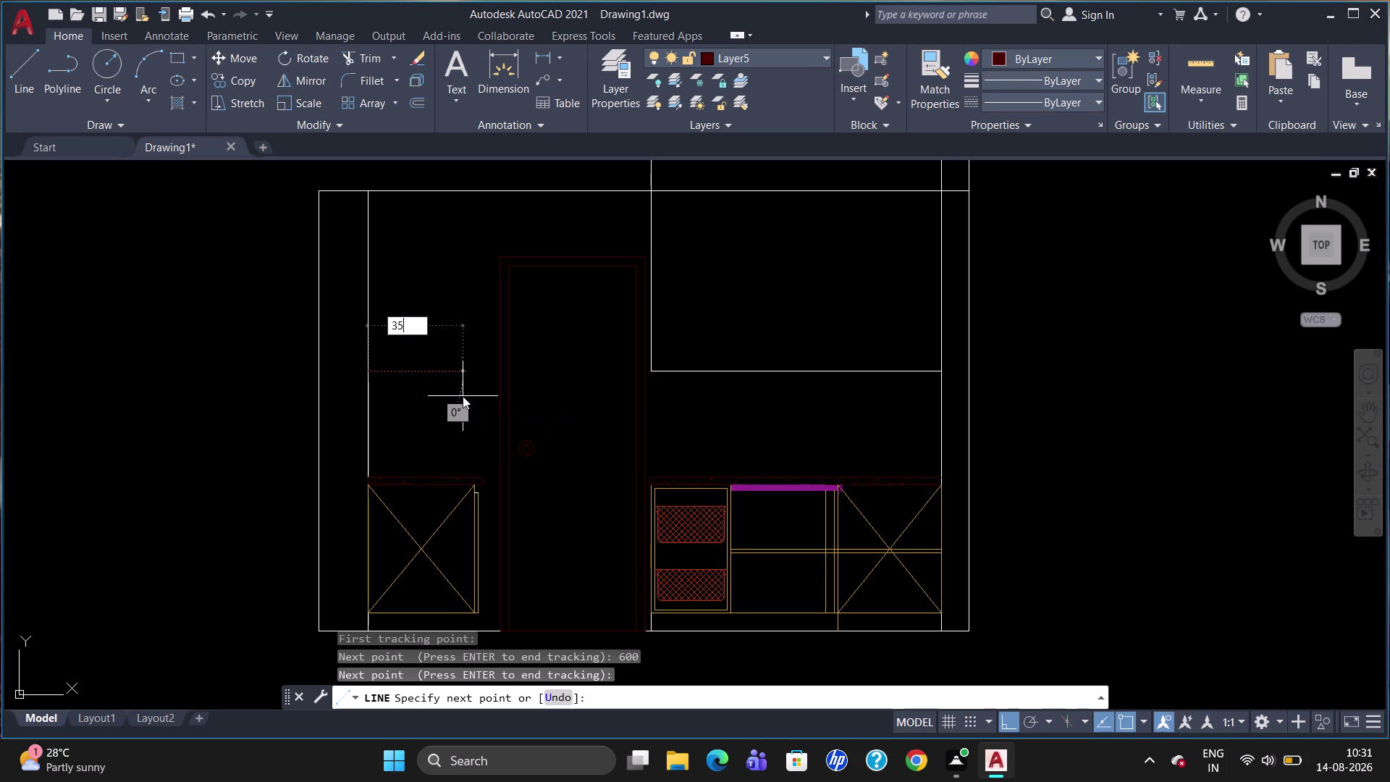
text(0)
key(Return)
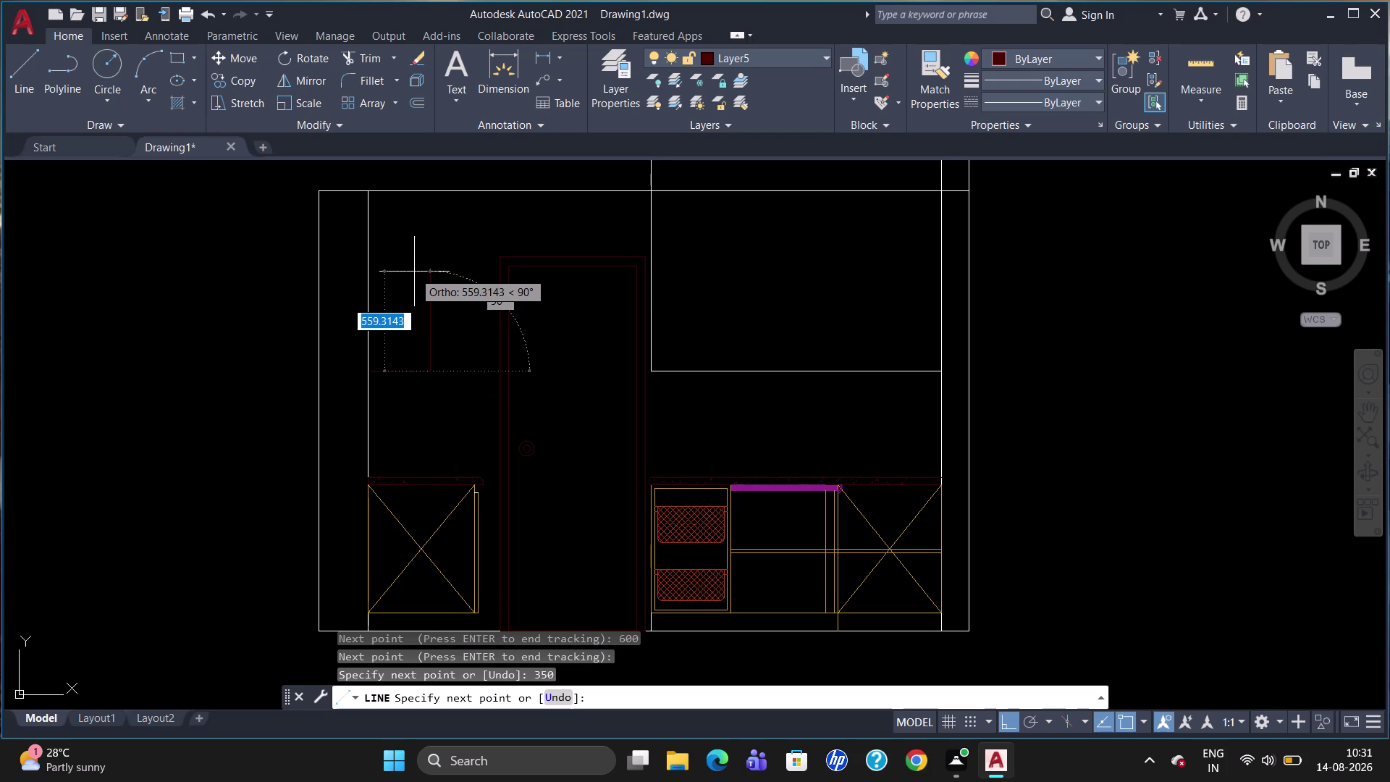
text(1030)
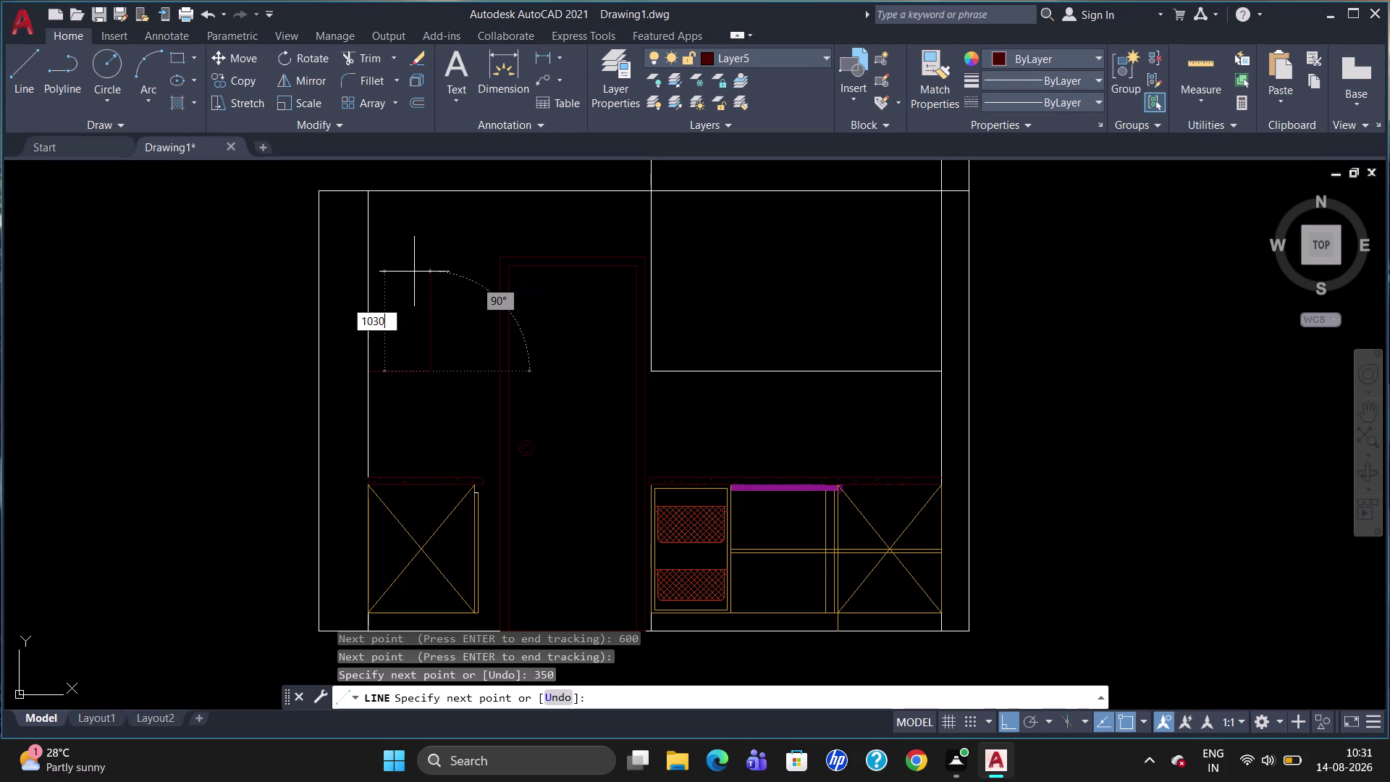
key(Return)
key(Escape)
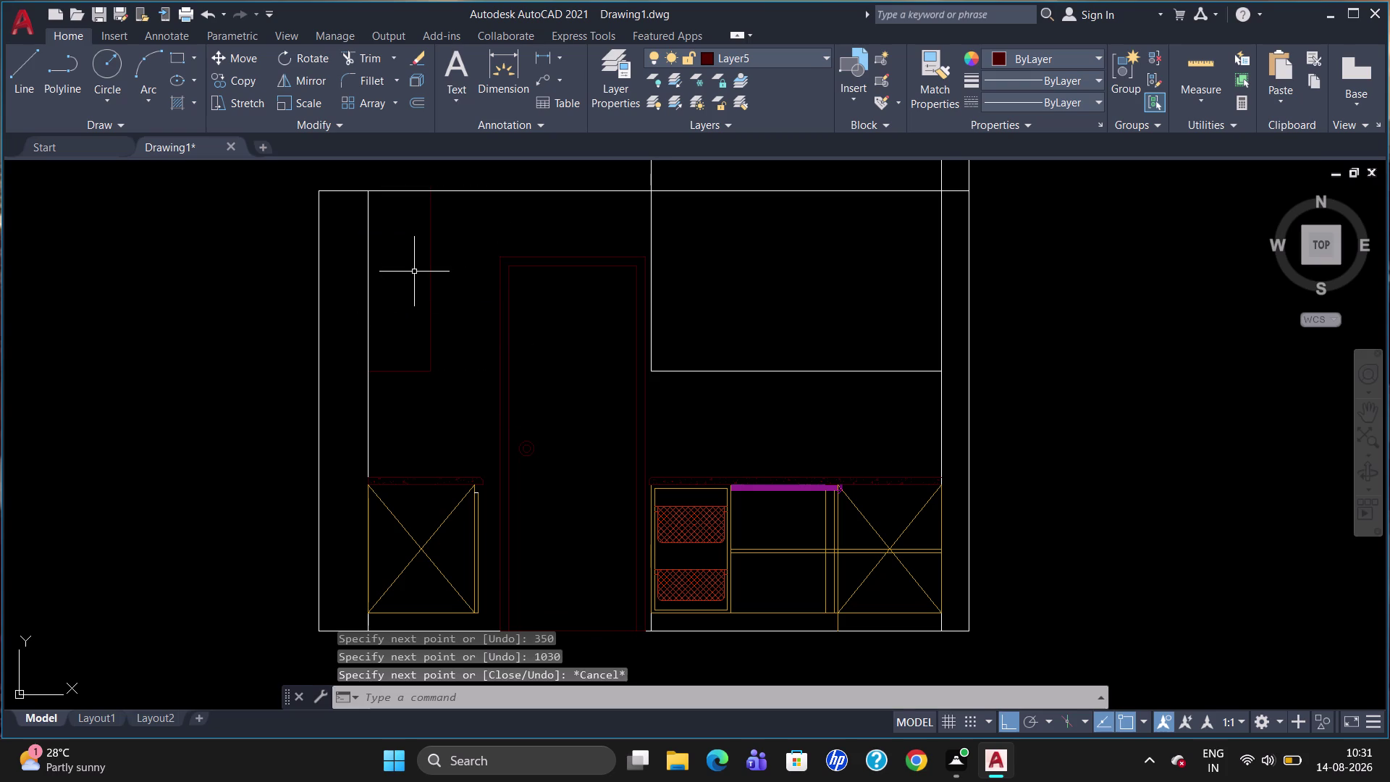
scroll(down, 3)
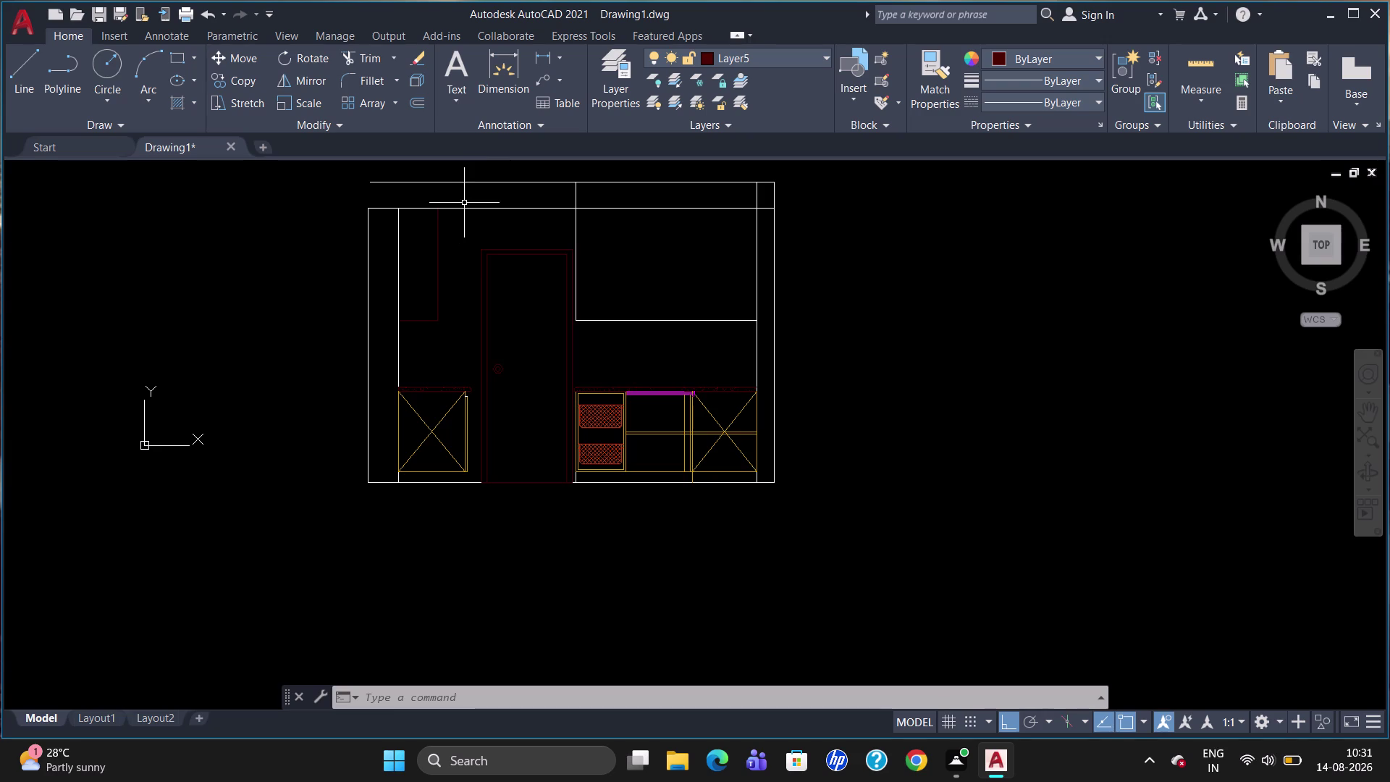
Put the upper cabinet's side and bottom edges on layer 0.
scroll(up, 3)
scroll(down, 3)
scroll(up, 3)
scroll(down, 3)
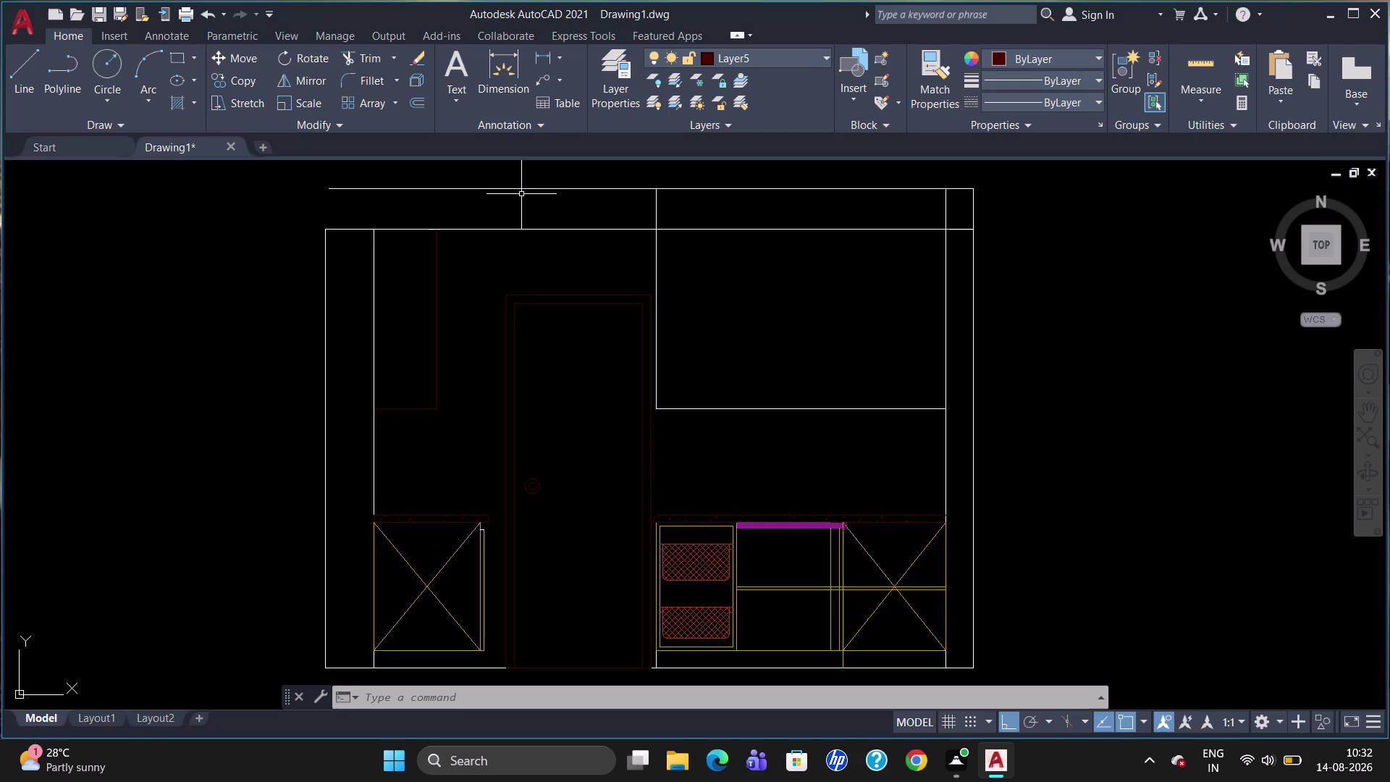
click(439, 312)
click(435, 317)
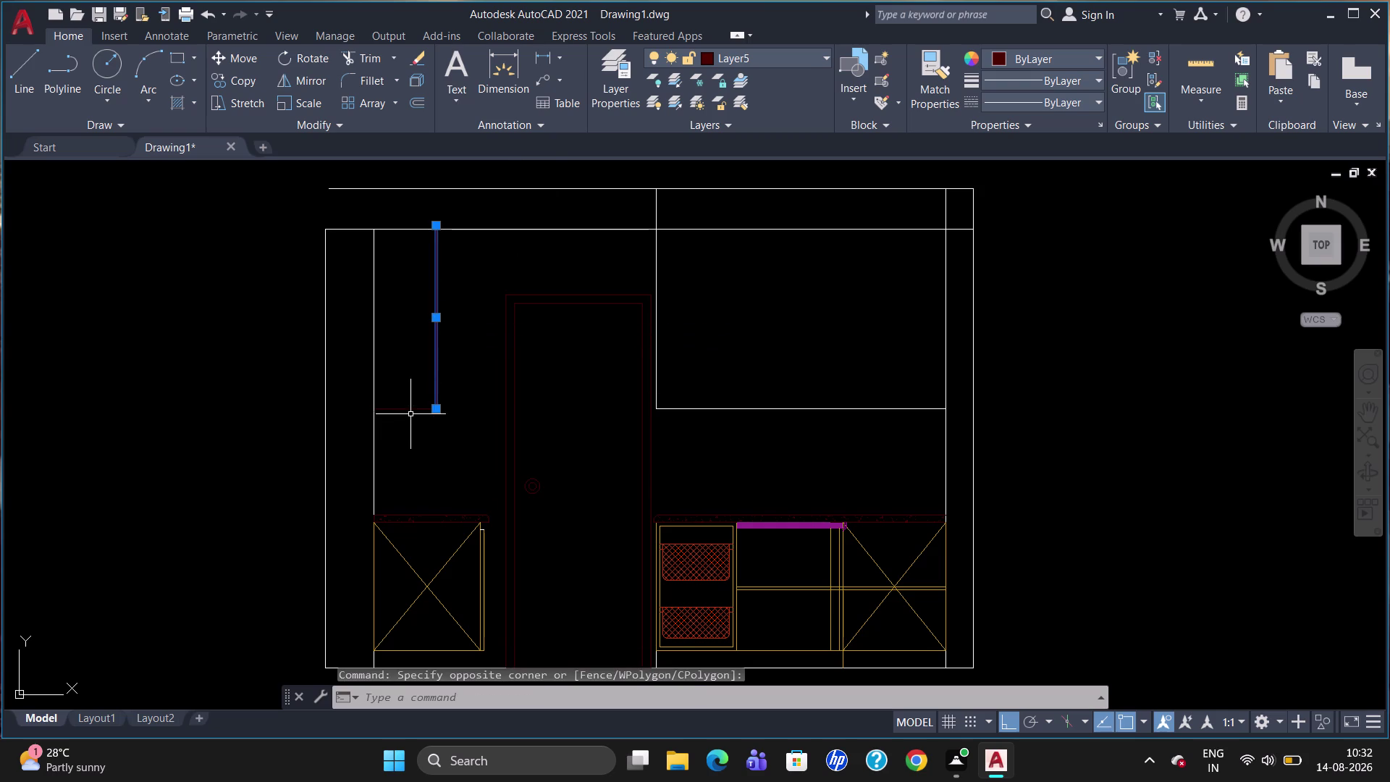
click(408, 408)
click(760, 53)
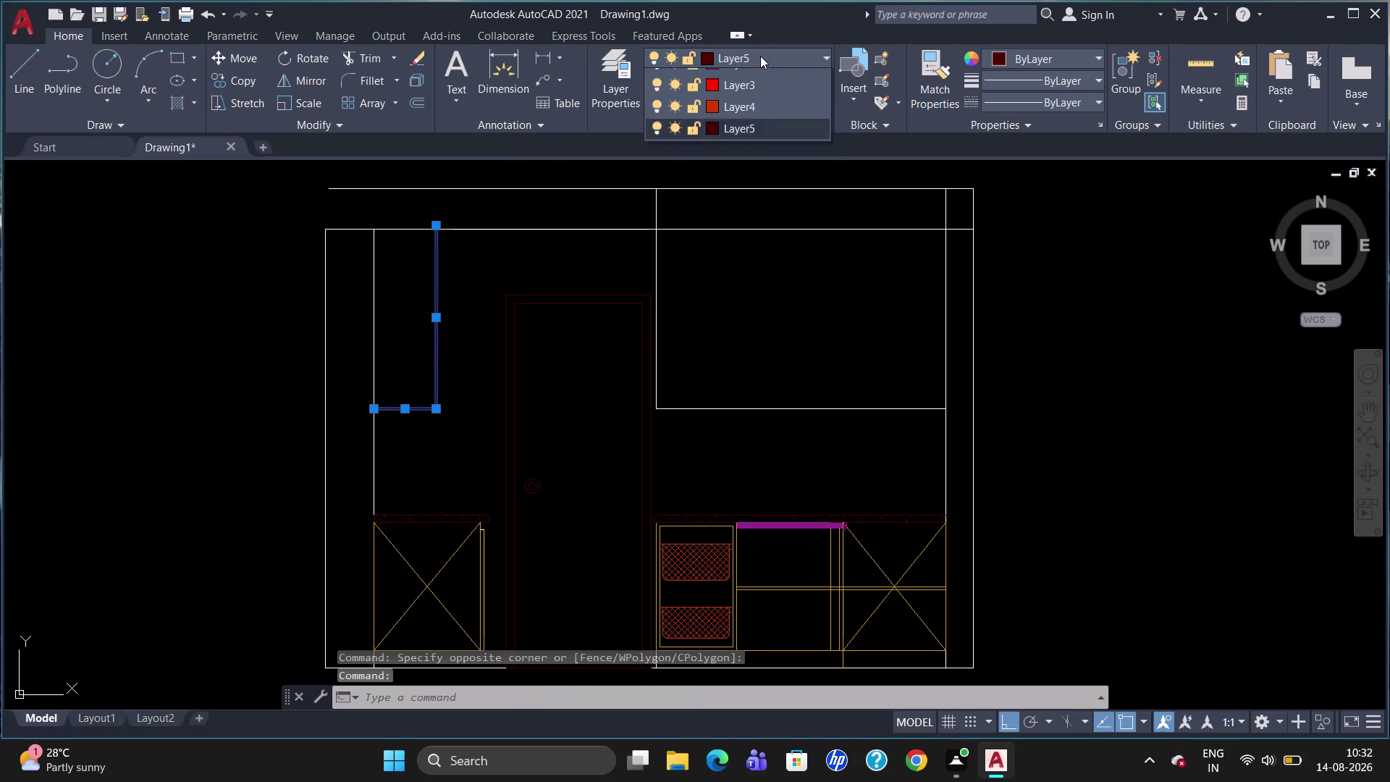
click(750, 75)
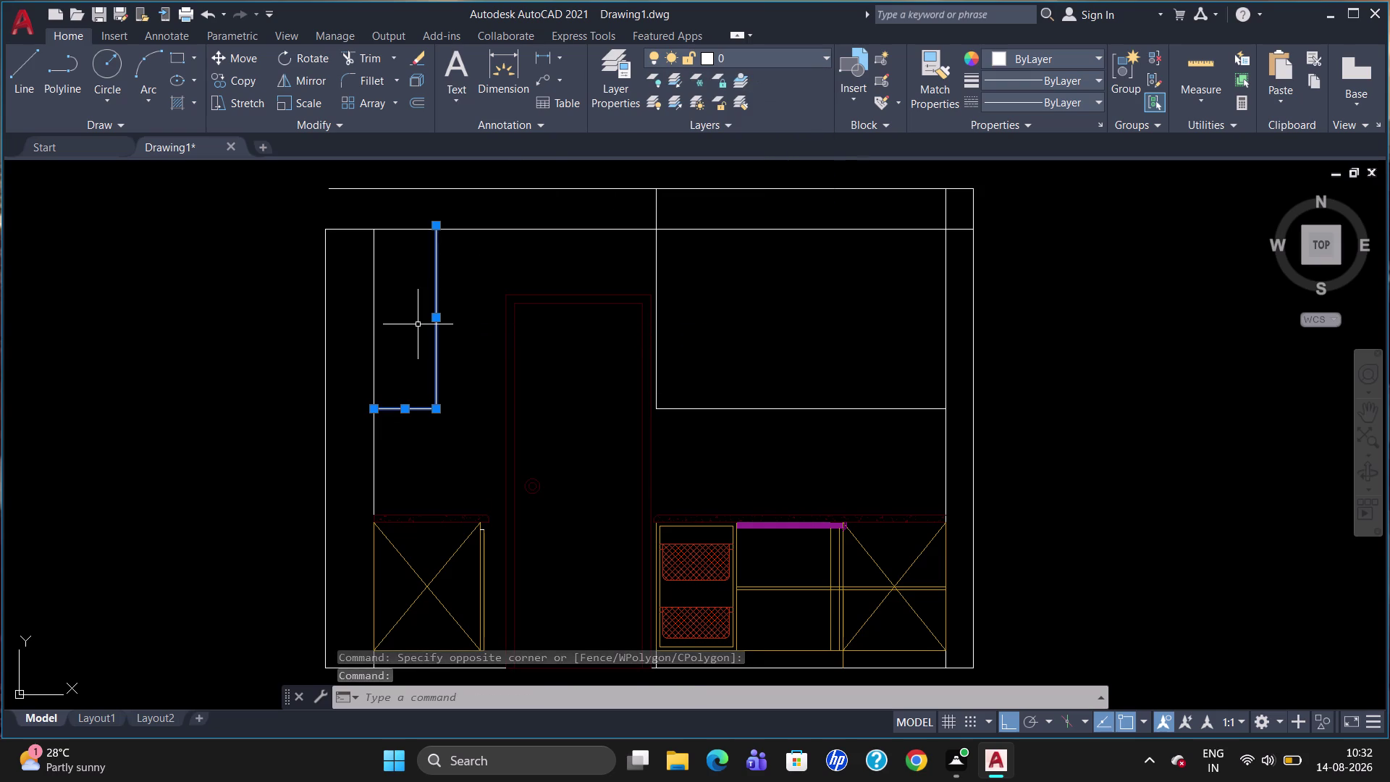
key(Escape)
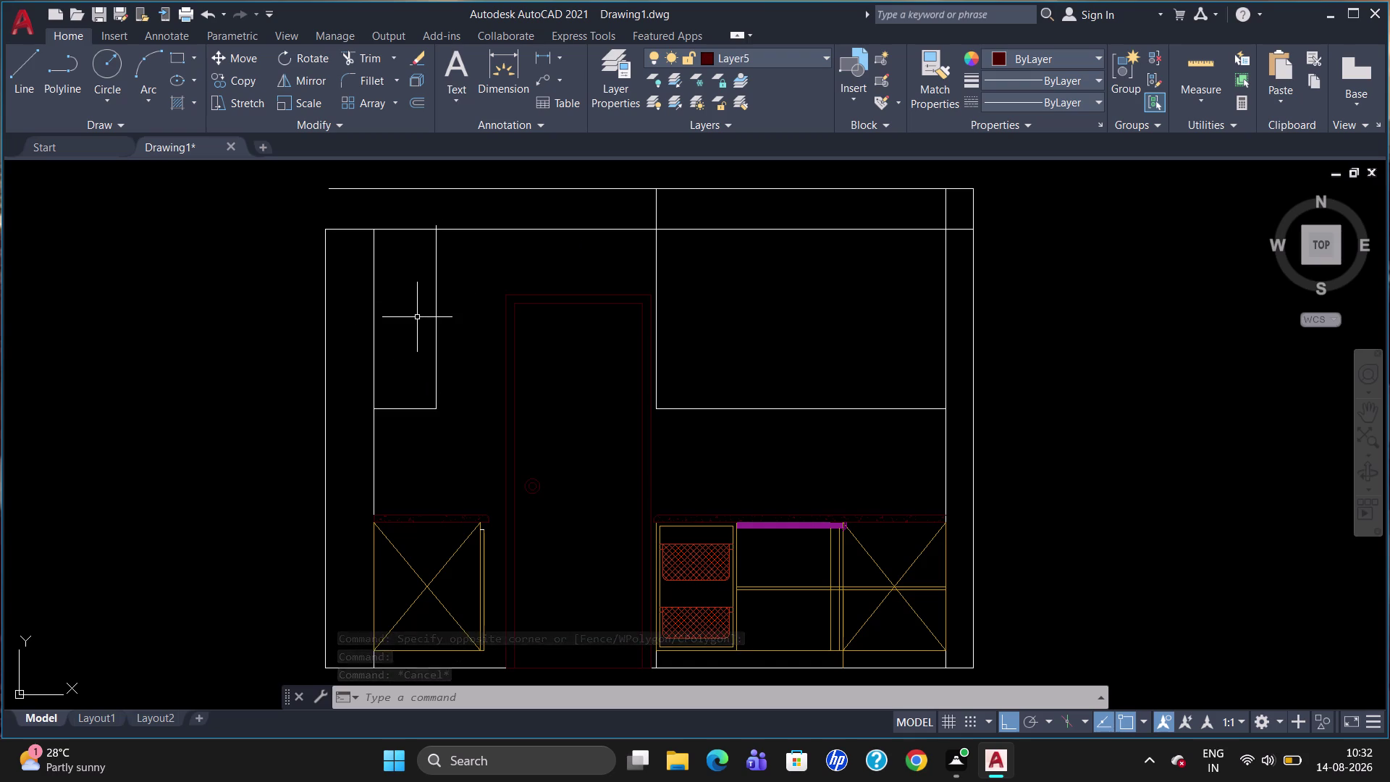
Offset the cabinet's side edge 20 toward the inside of the cabinet.
key(o)
key(Return)
text(2)
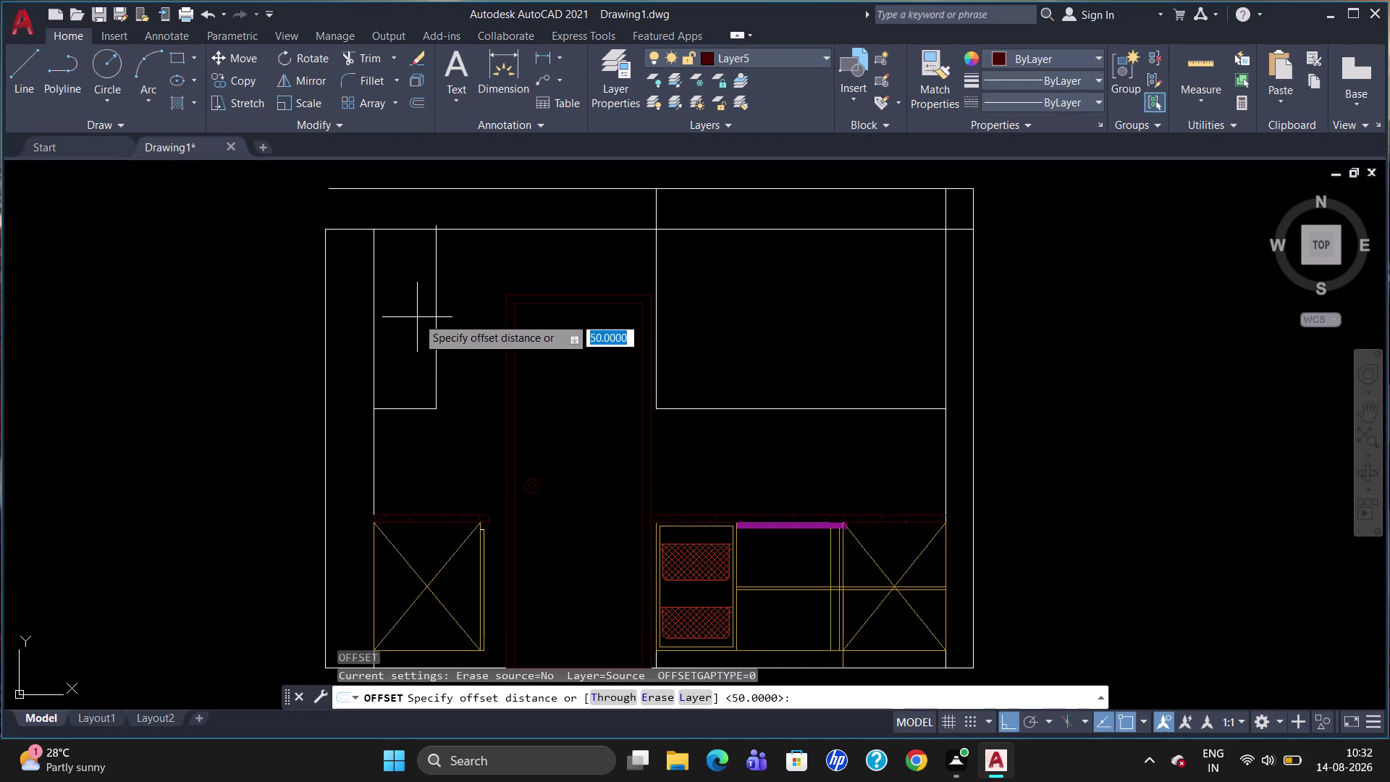
text(0)
key(Return)
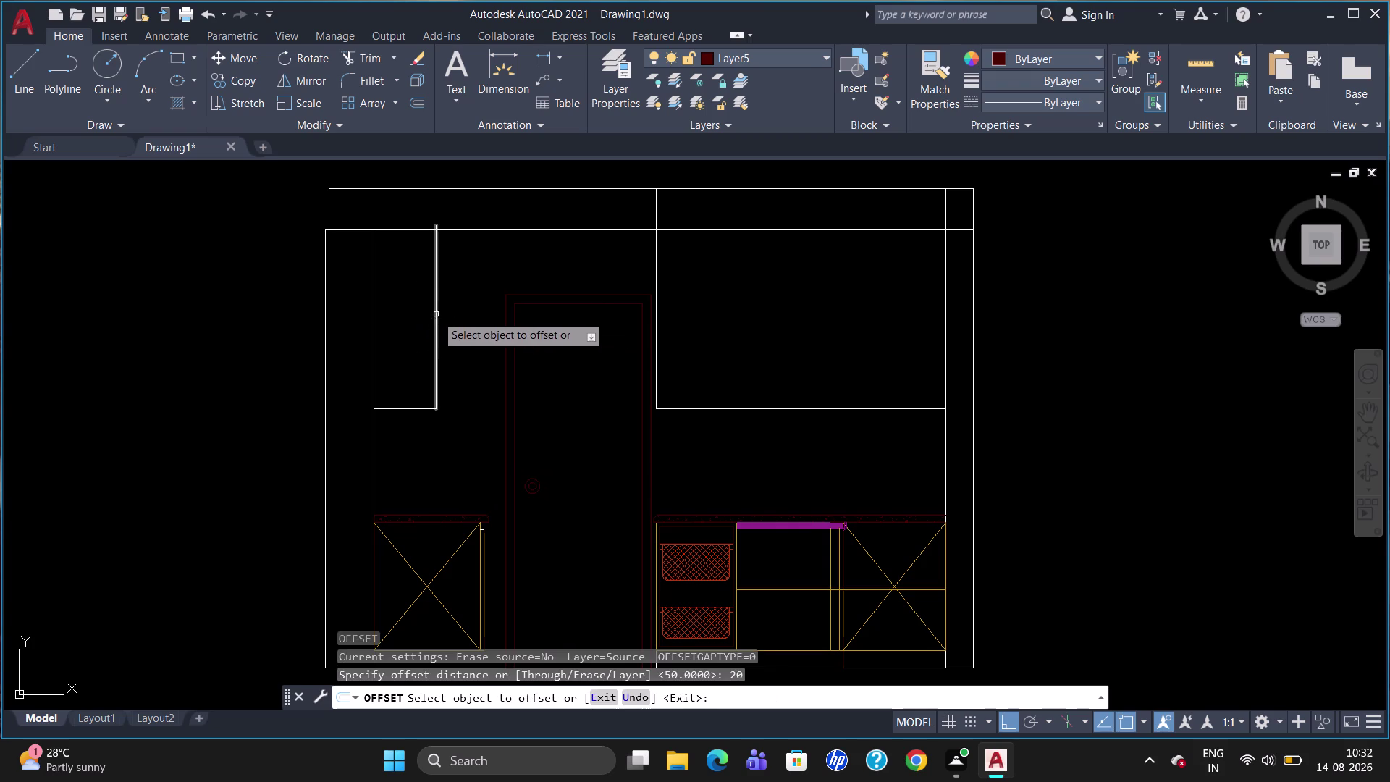
click(437, 315)
click(427, 320)
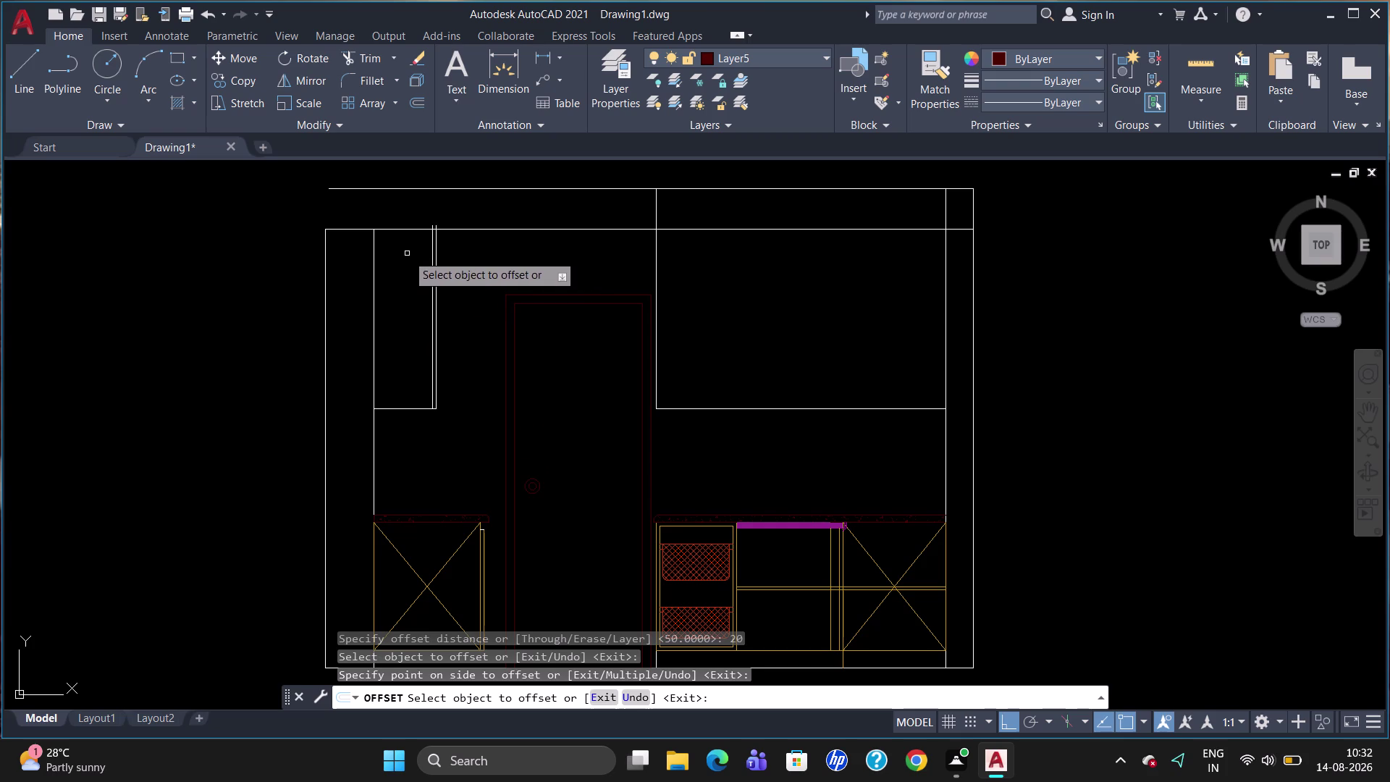
key(Escape)
Erase the horizontal lines running across the top of the upper cabinet.
click(407, 226)
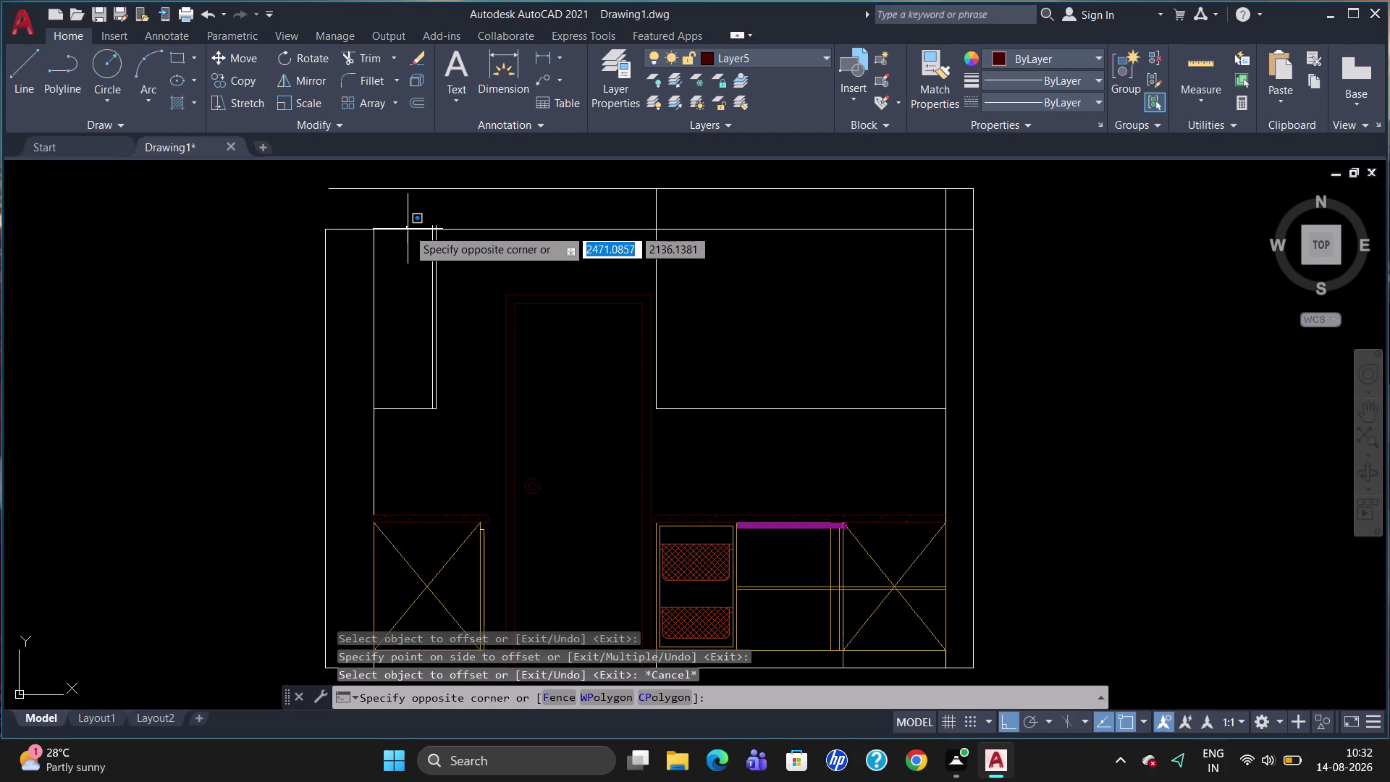
click(479, 229)
click(479, 230)
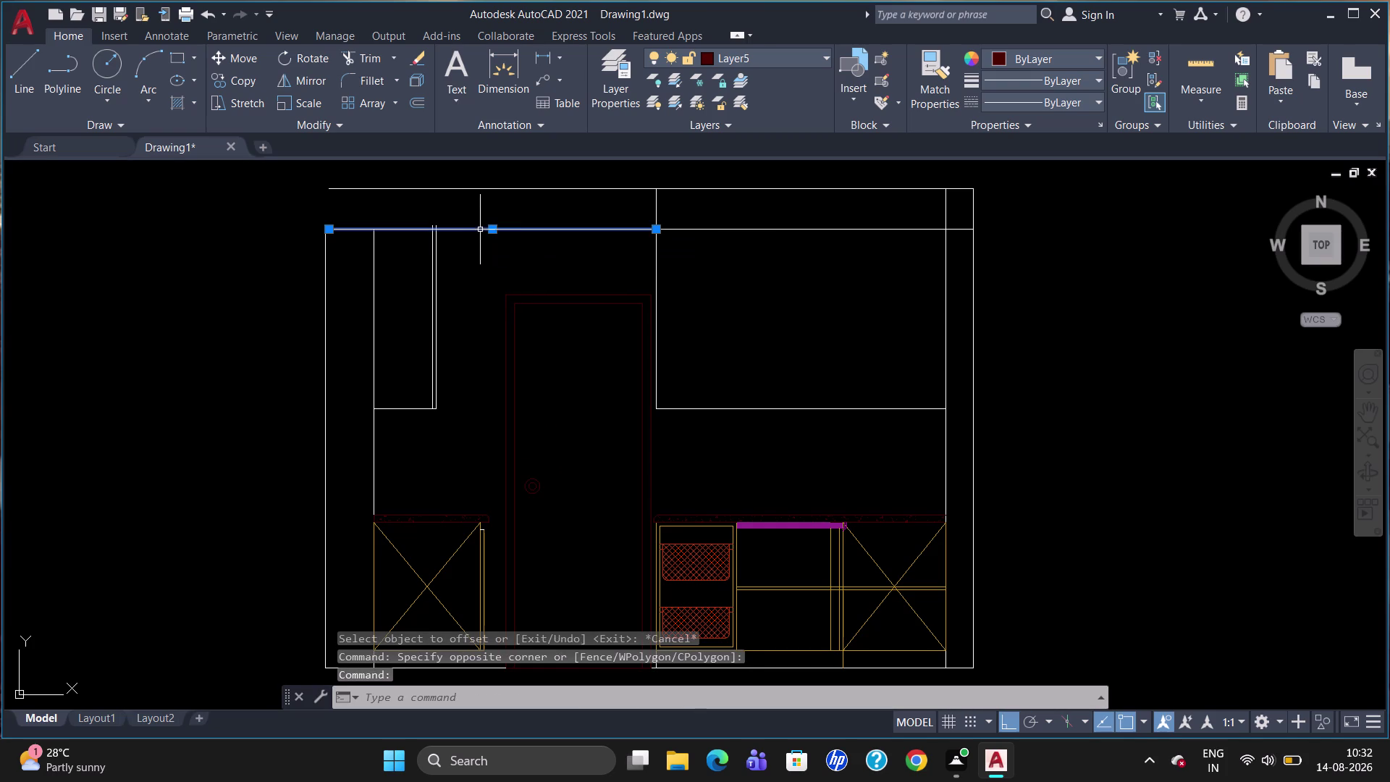
key(Delete)
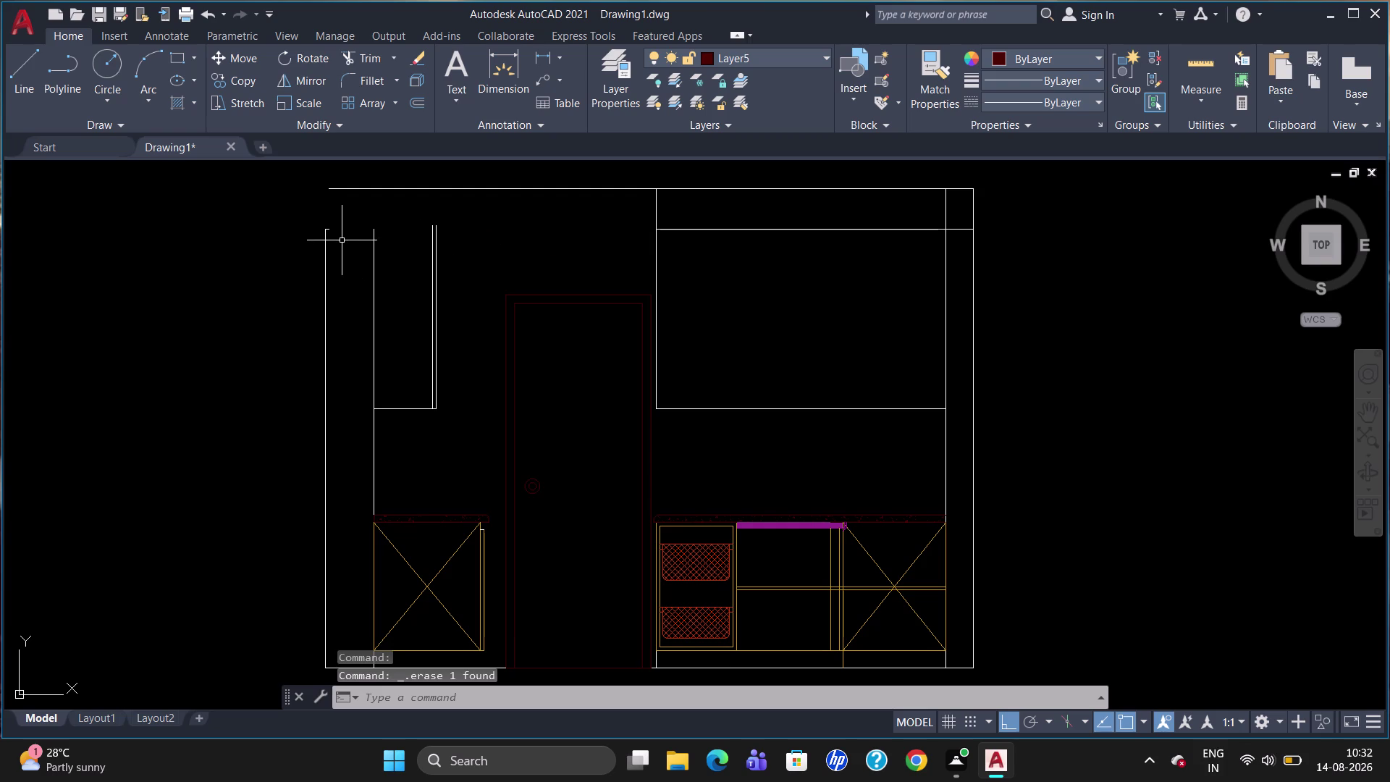
click(328, 229)
key(Delete)
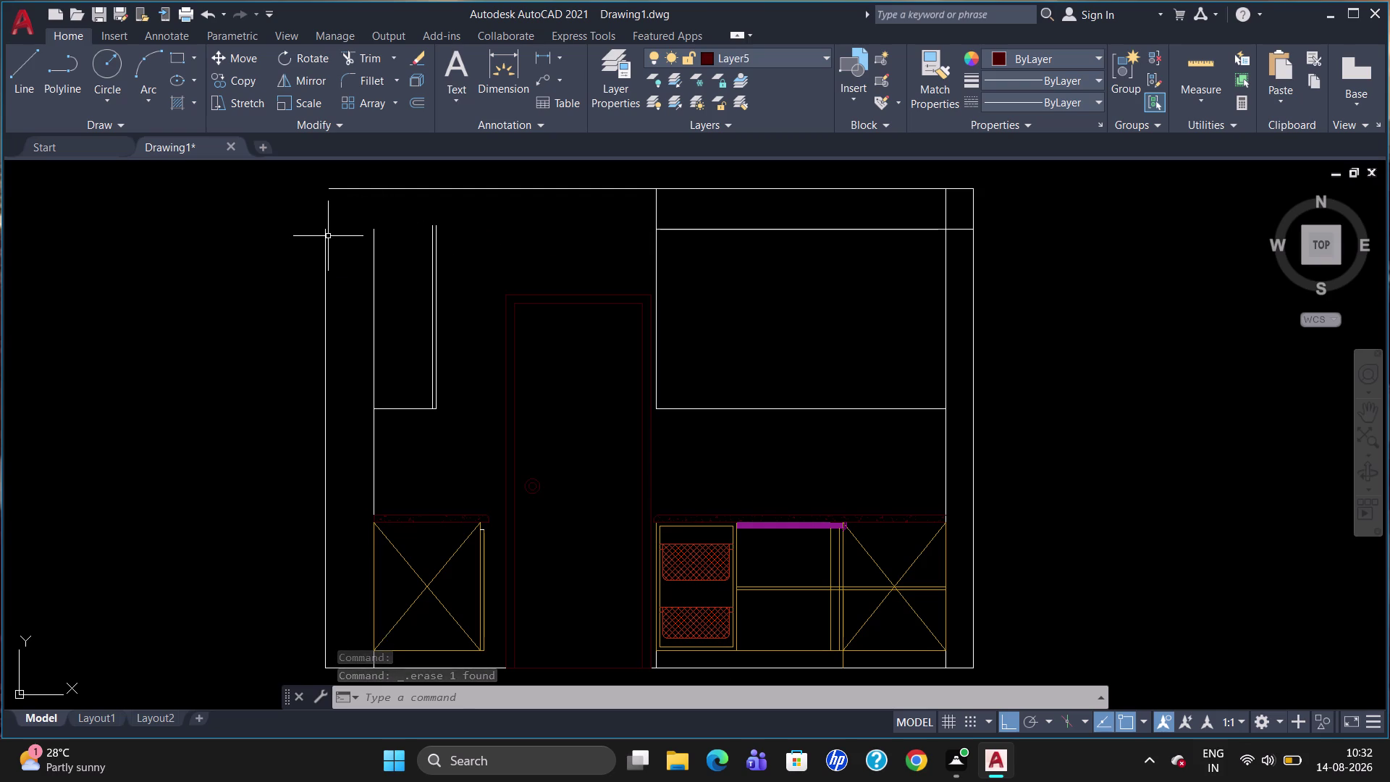
key(l)
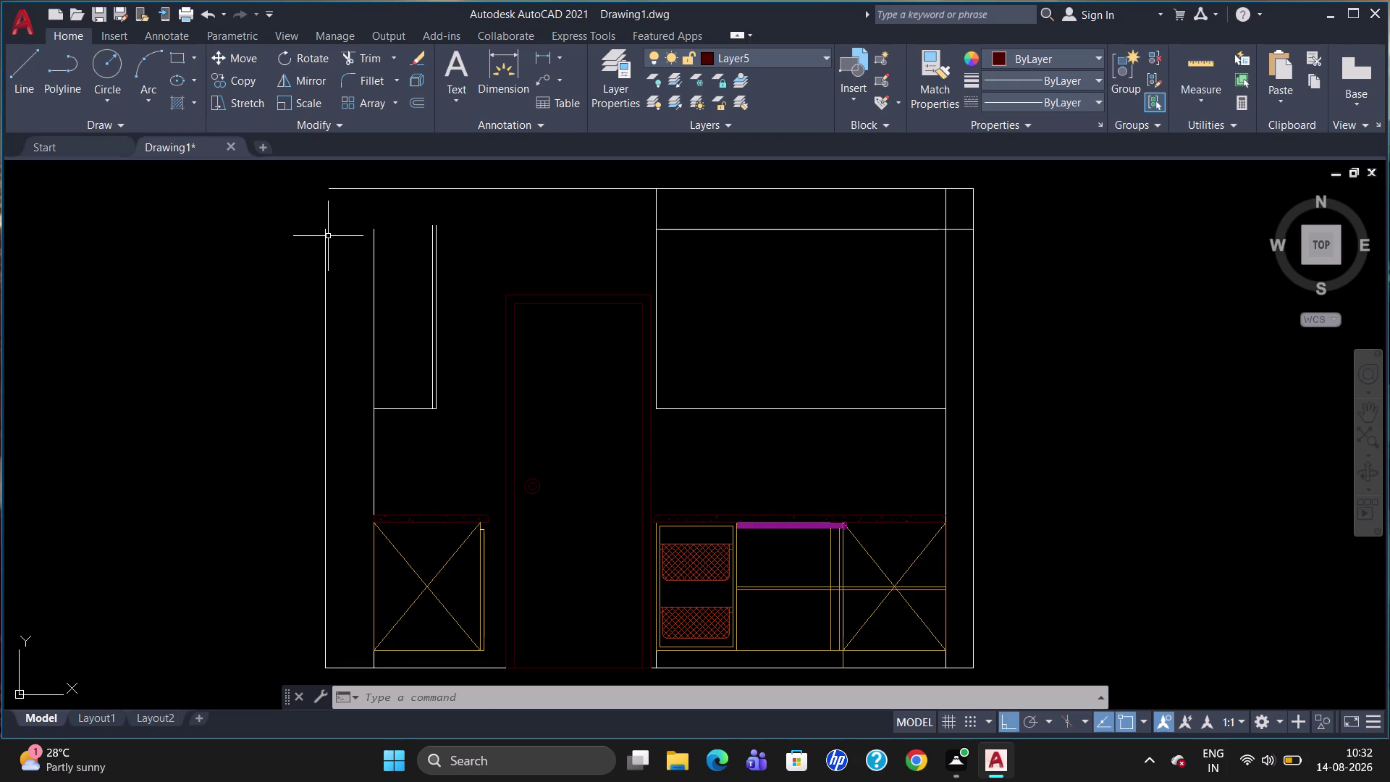
key(Return)
Make layer 0 the current layer.
scroll(up, 3)
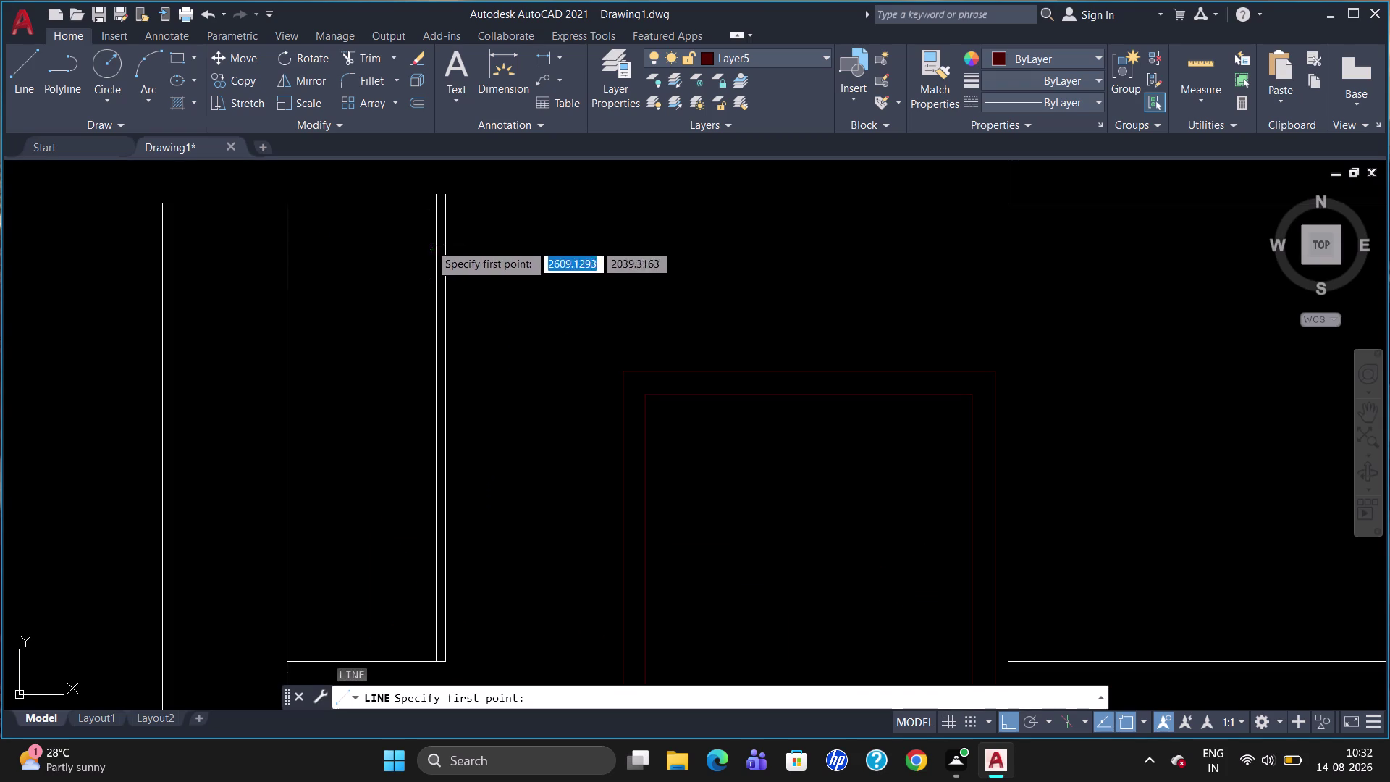
click(442, 194)
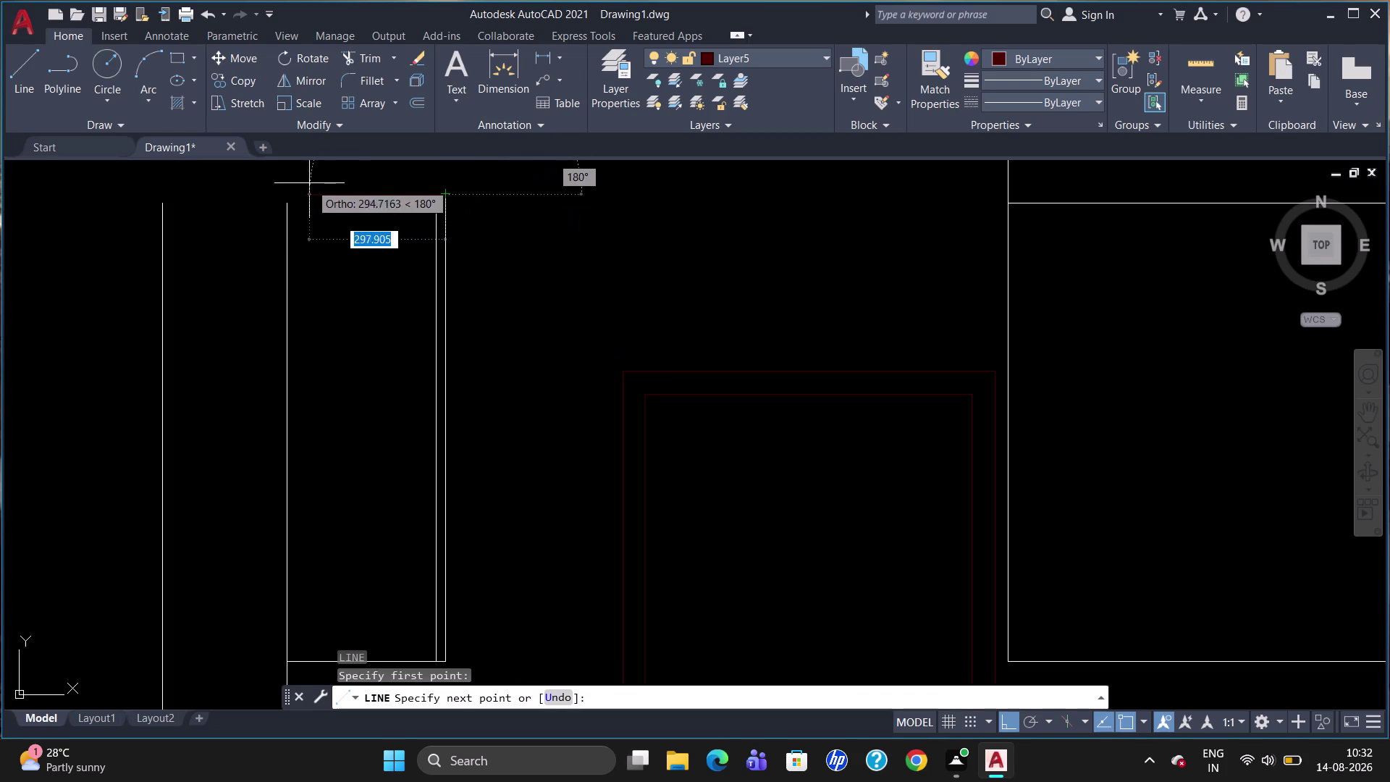
click(797, 53)
click(797, 86)
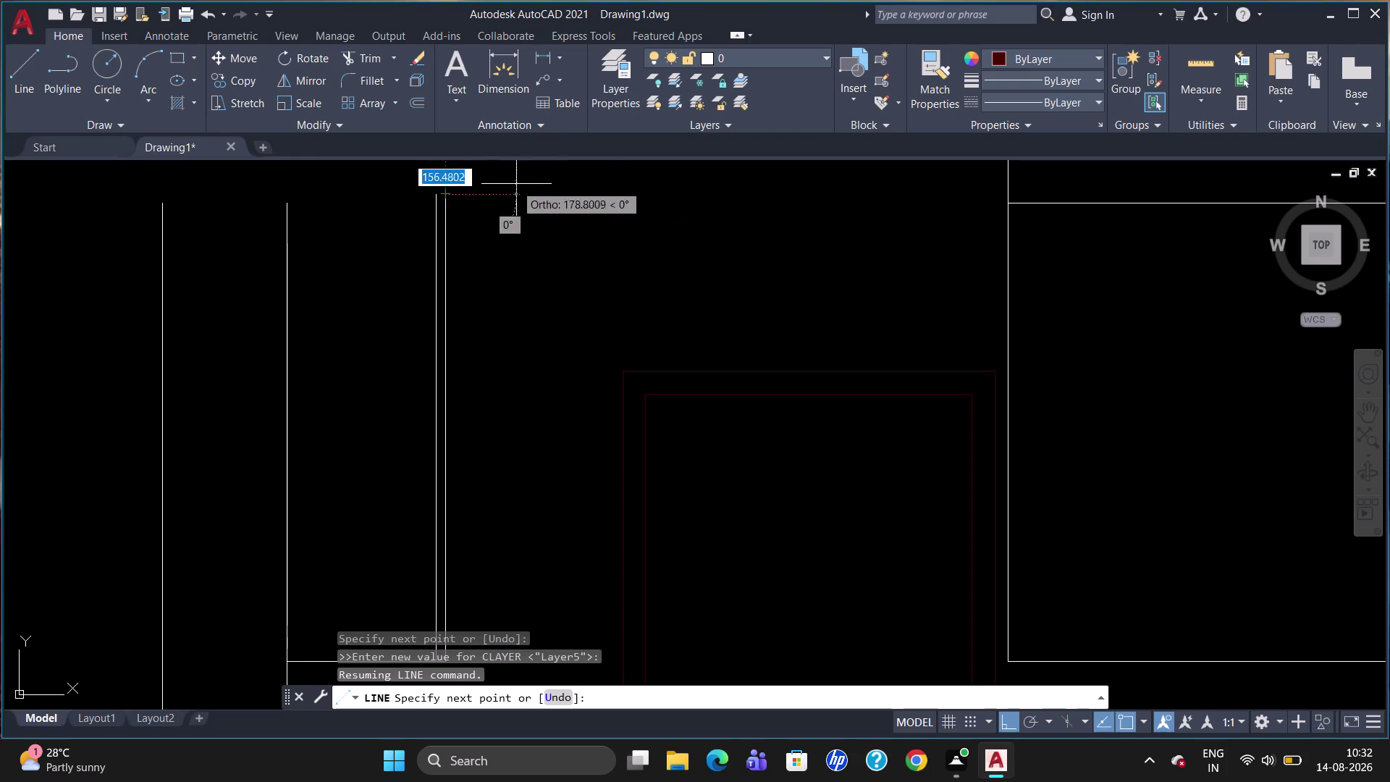
key(Escape)
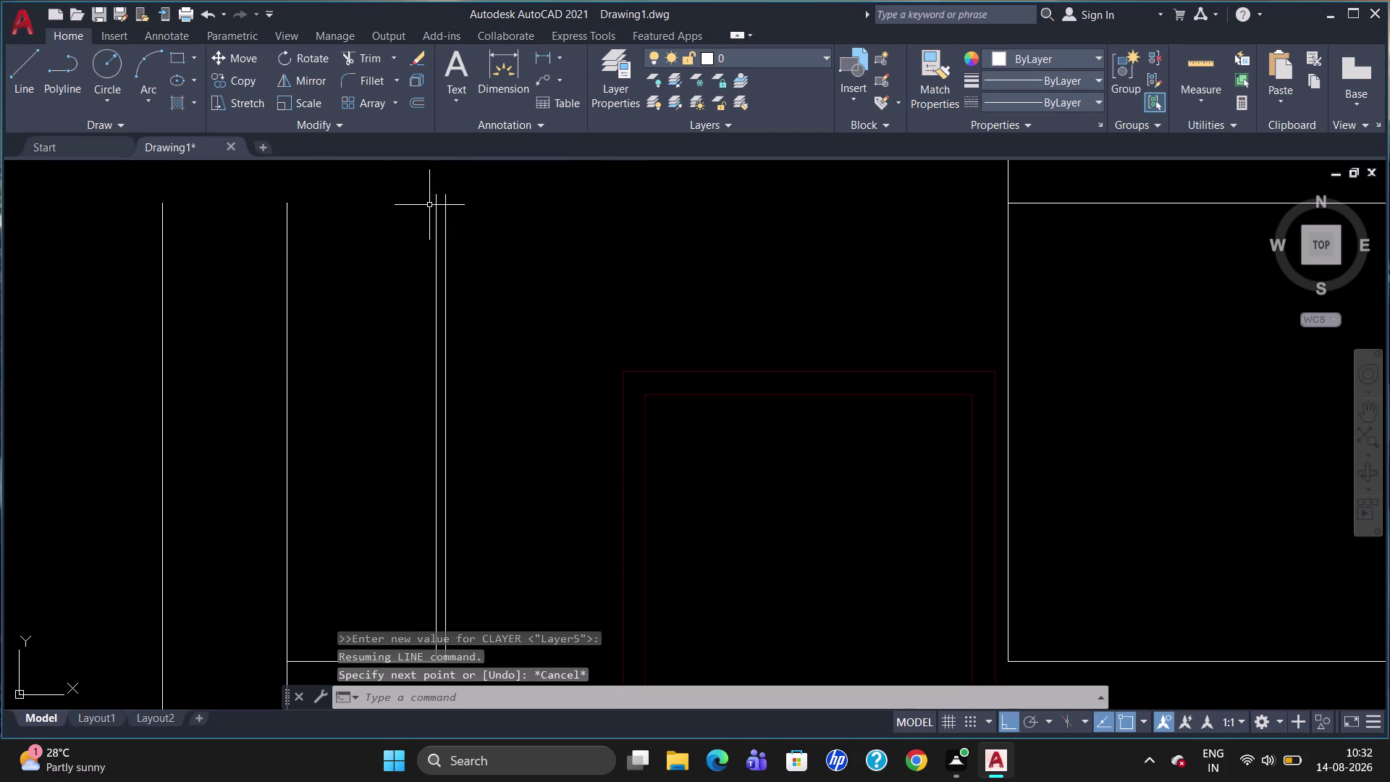
Draw the top edge from the doubled side edge leftward past the left wall line.
key(l)
key(Return)
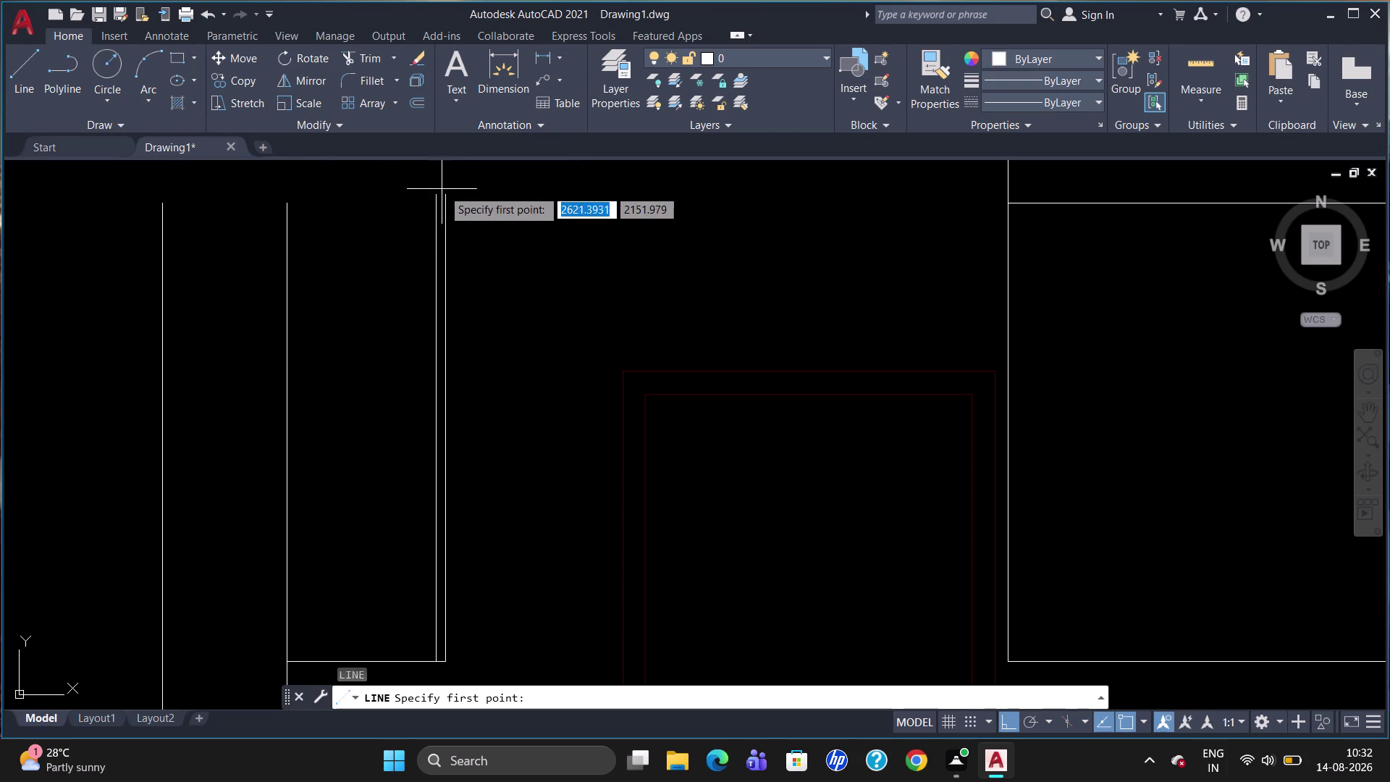
click(443, 189)
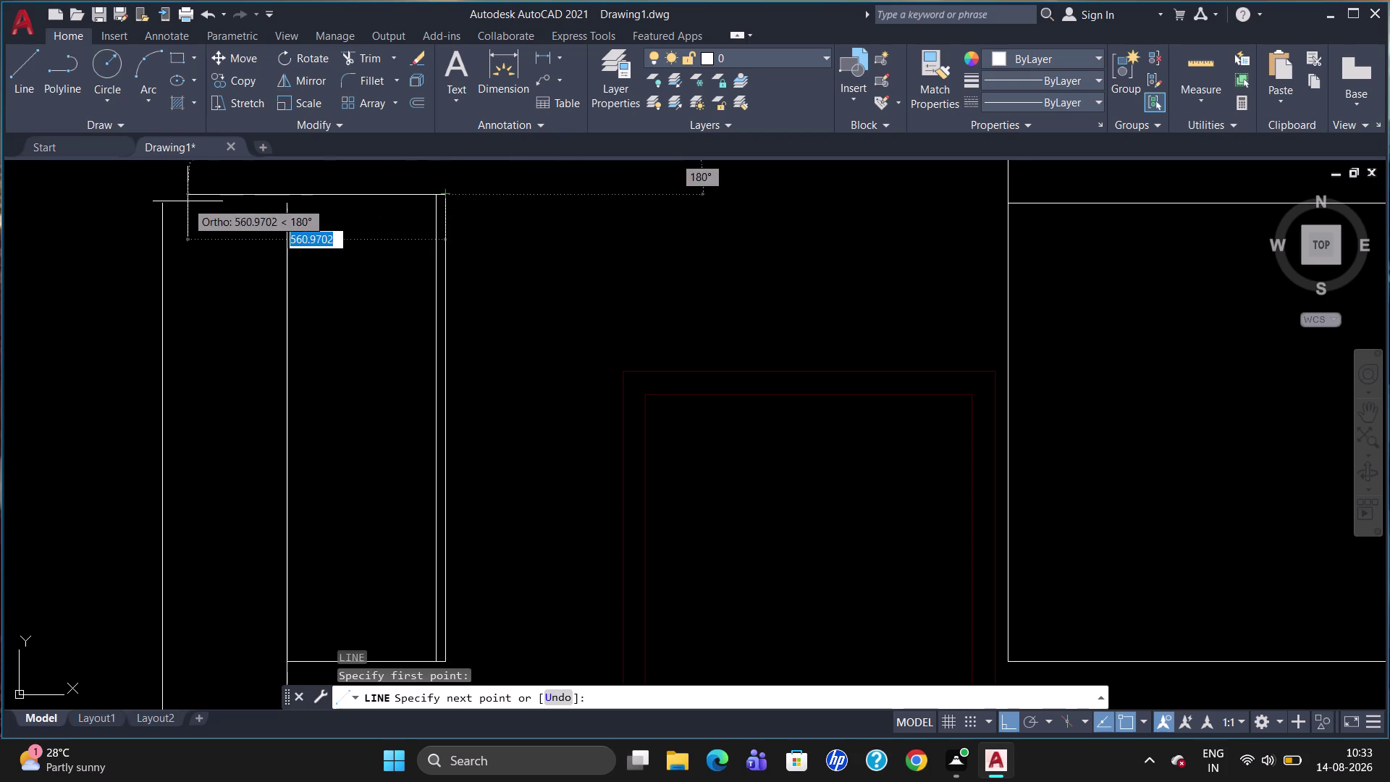
click(134, 200)
key(Escape)
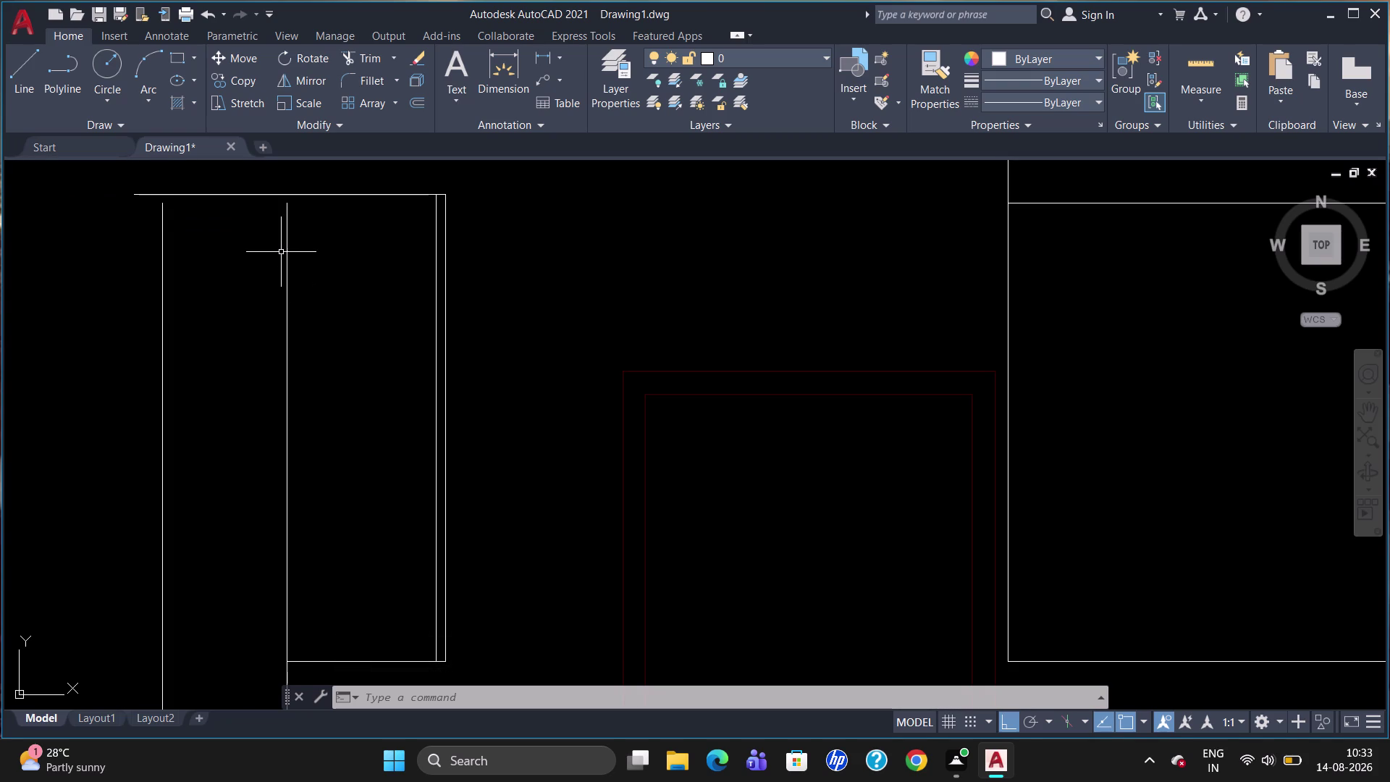
scroll(down, 3)
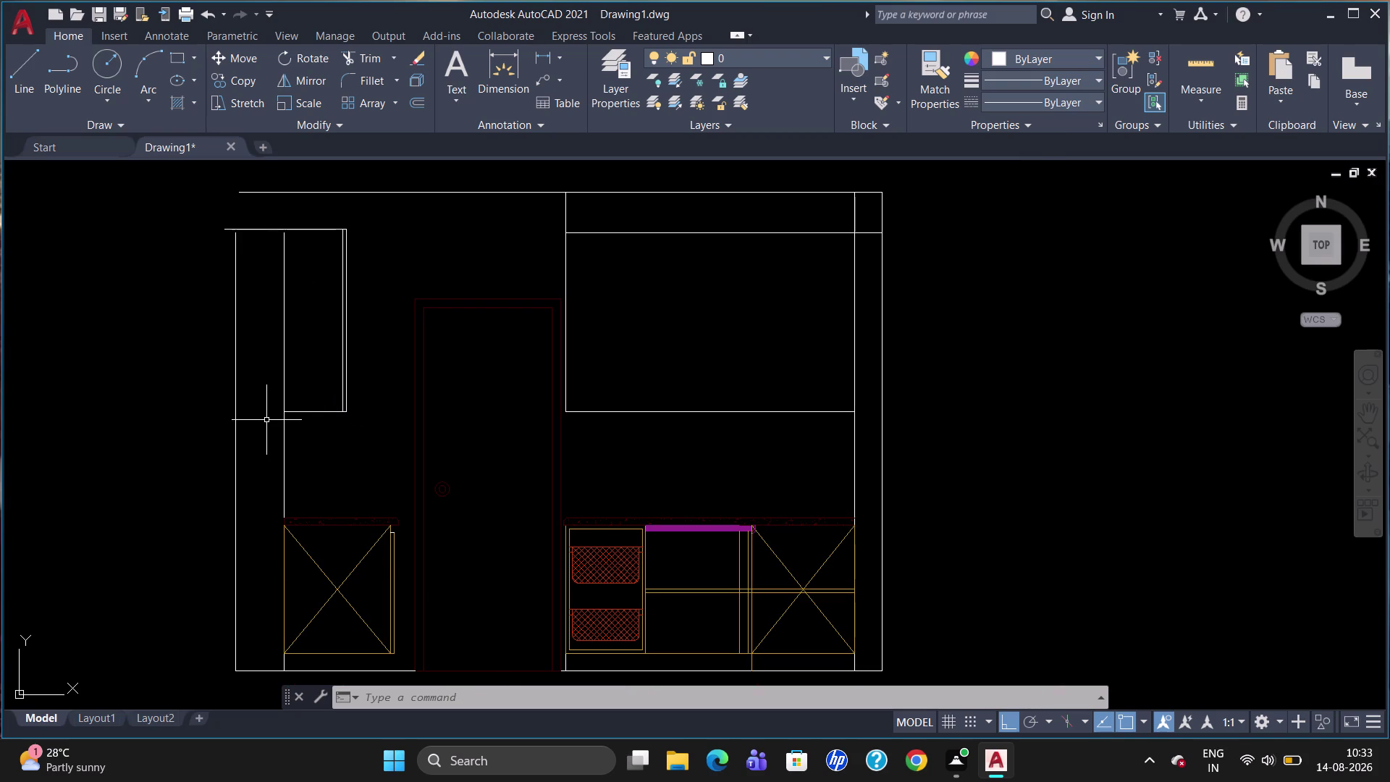
text(DLI)
key(Return)
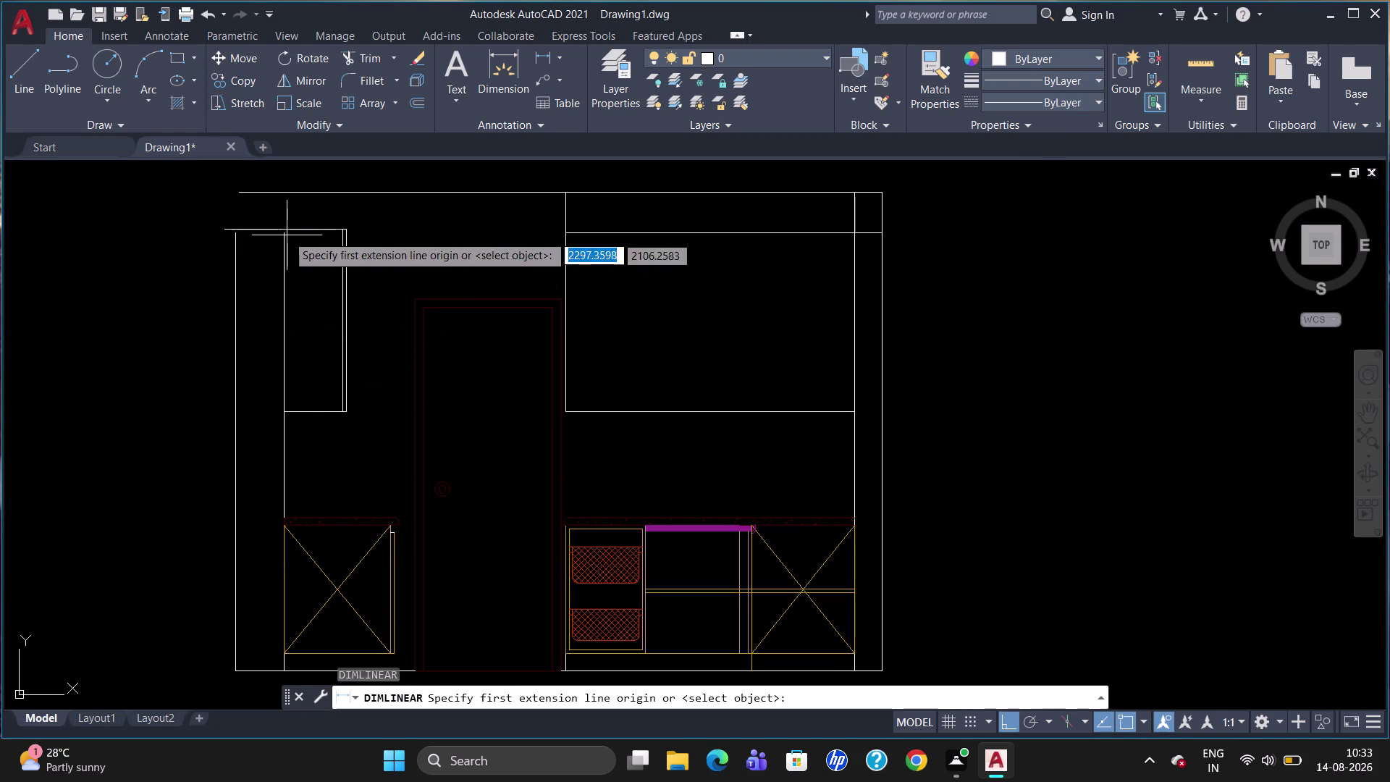
click(285, 233)
click(278, 407)
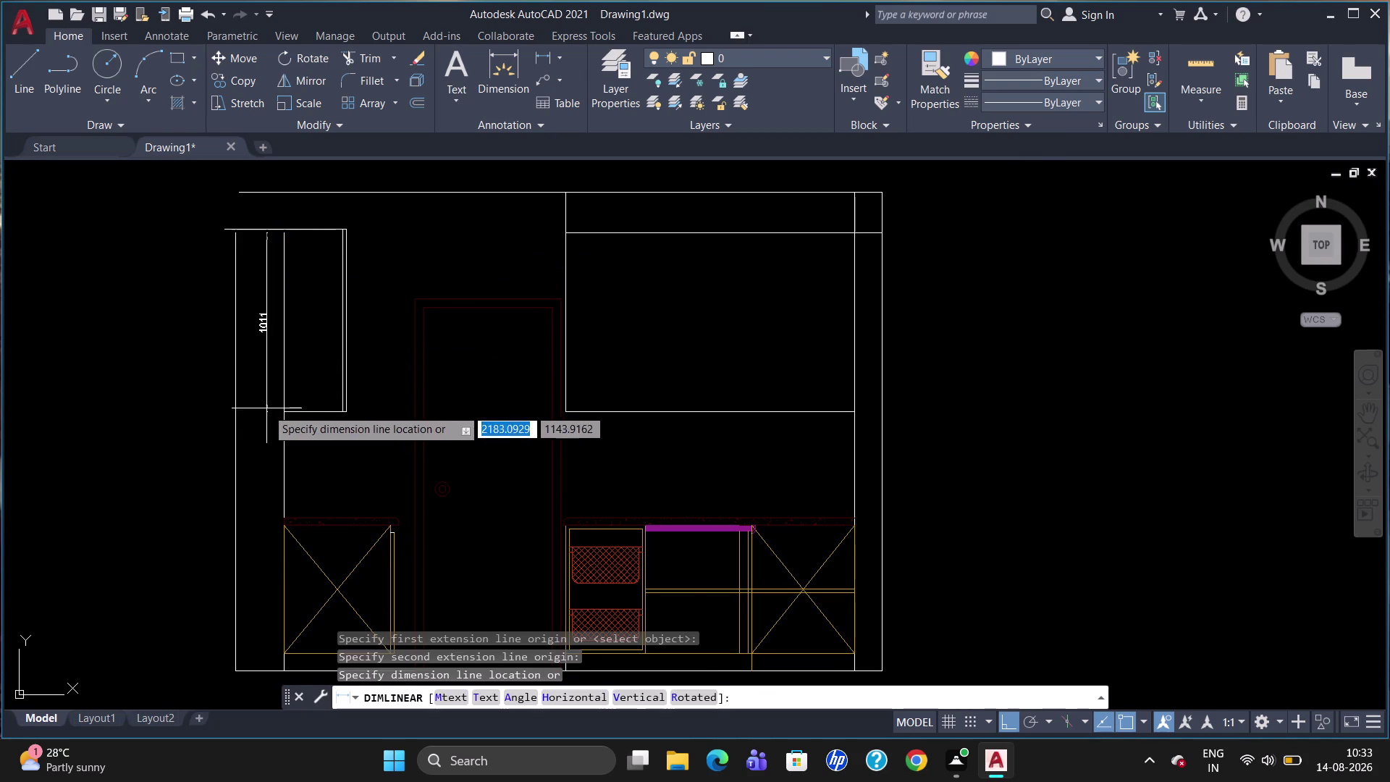
click(266, 408)
click(267, 388)
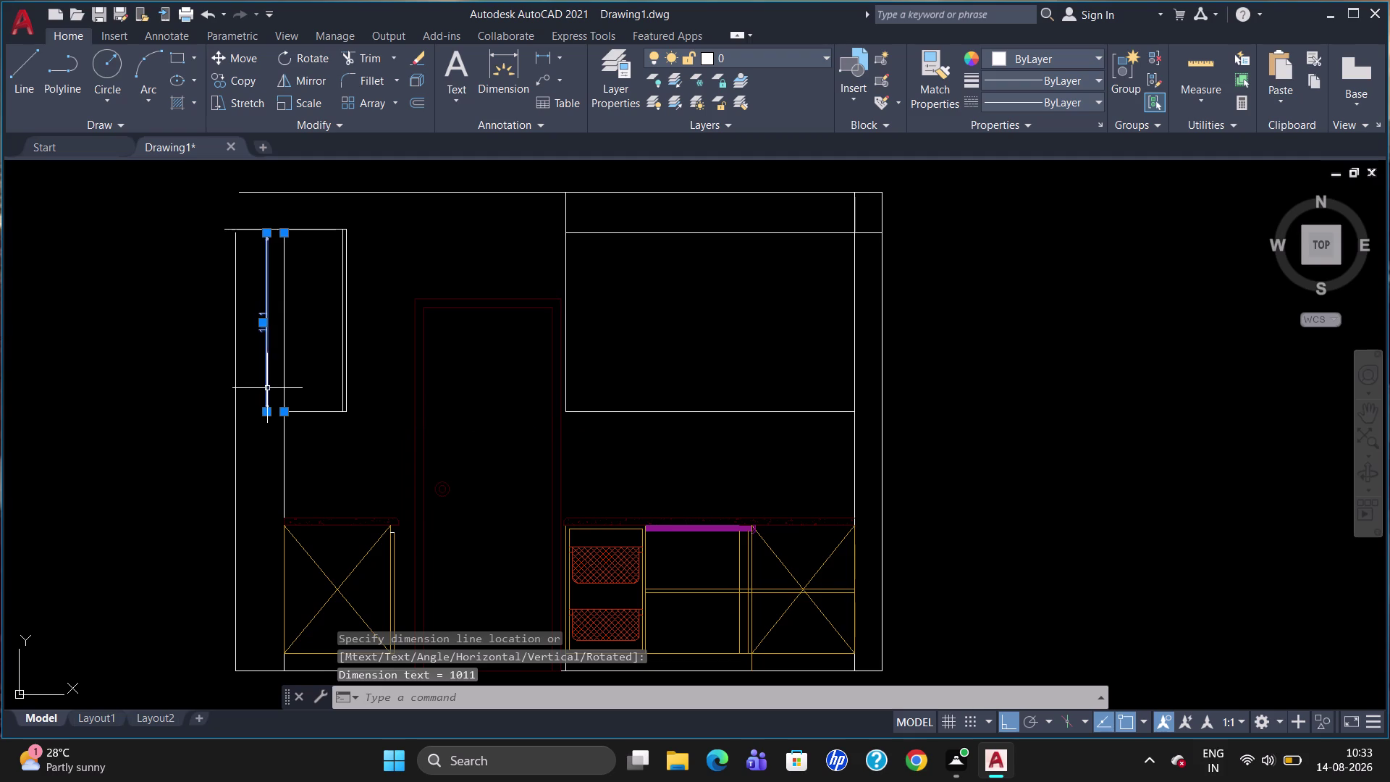
key(Delete)
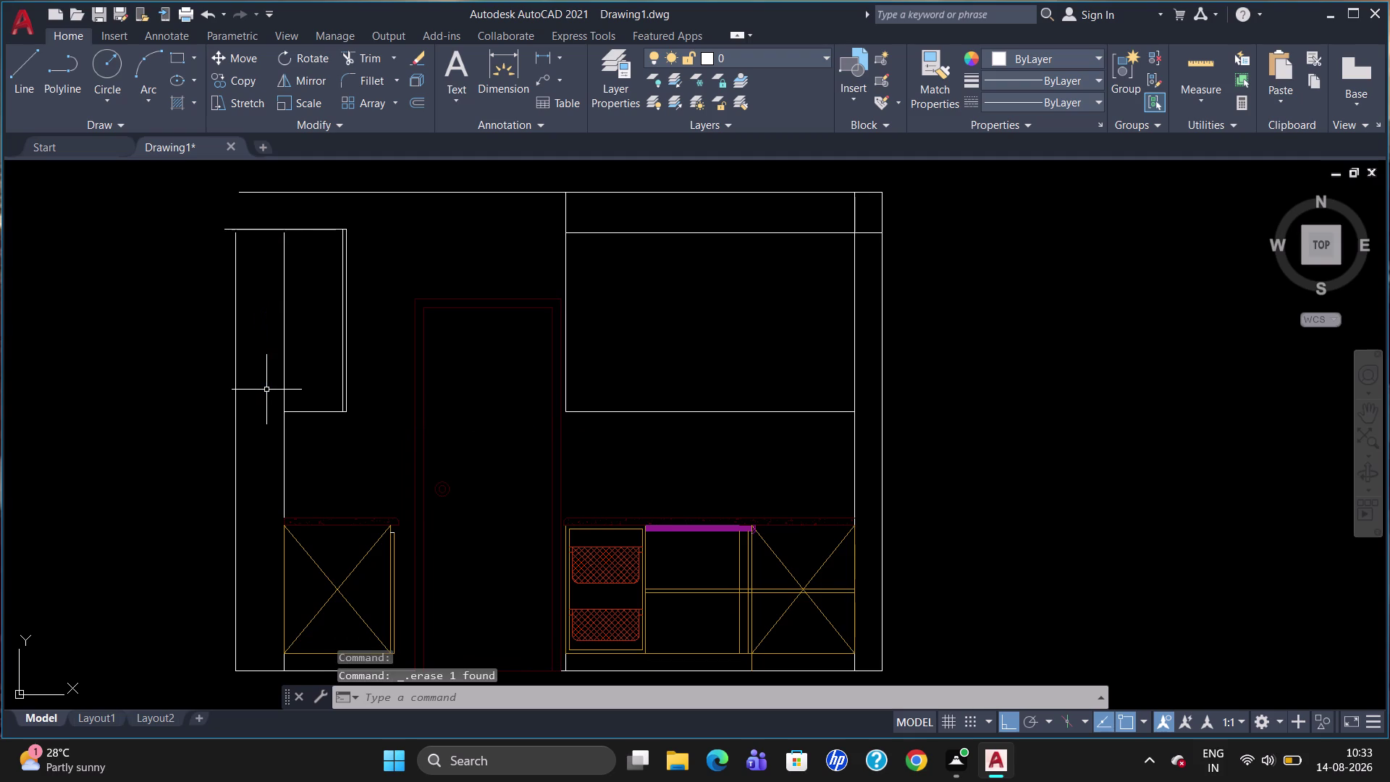
key(space)
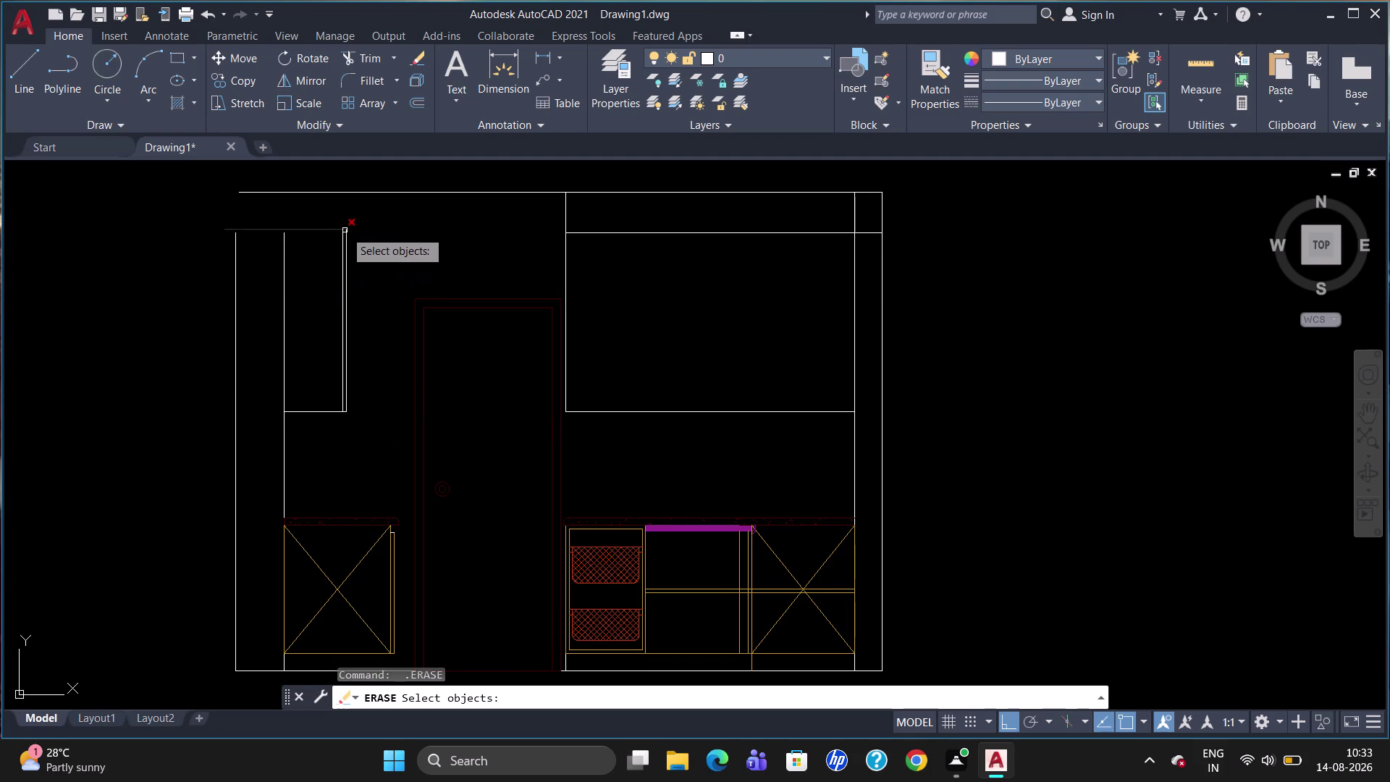
key(Escape)
key(d)
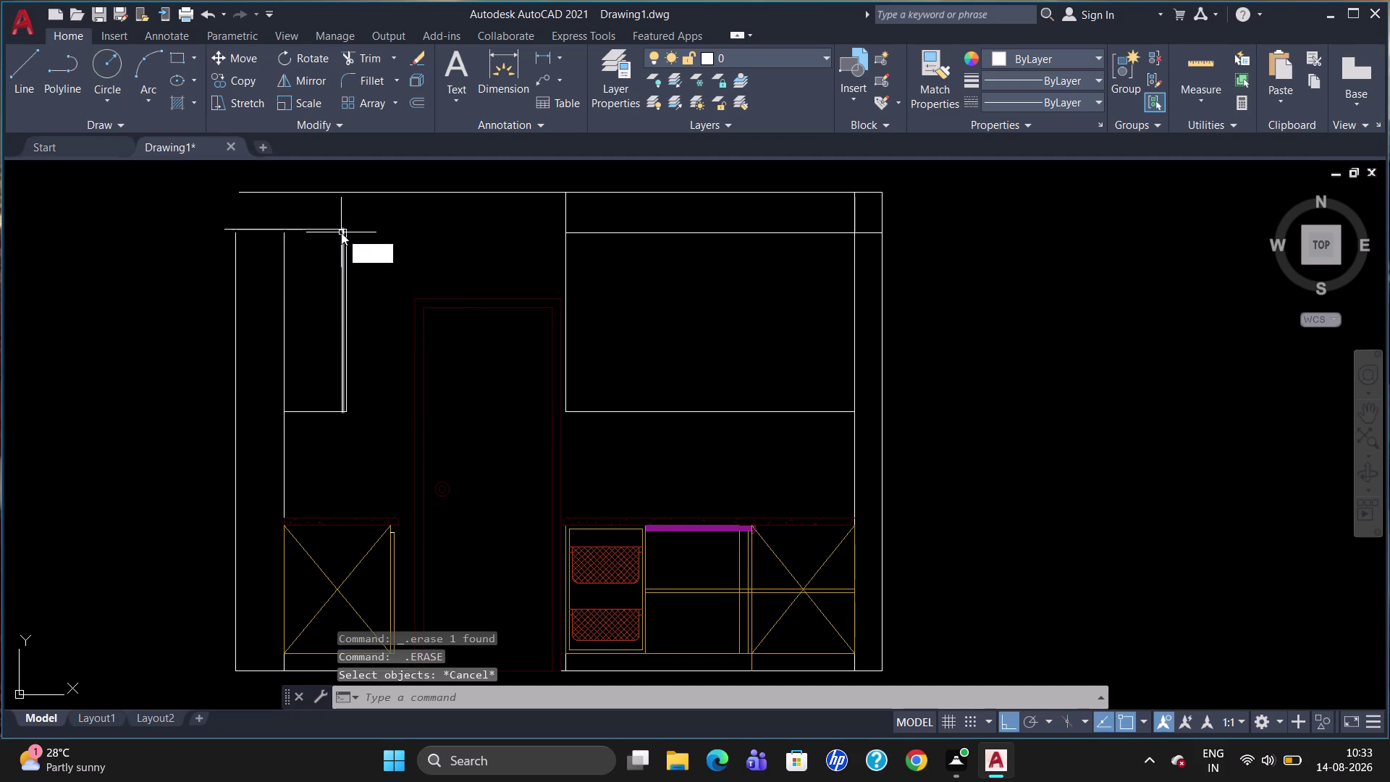
text(LI)
key(Return)
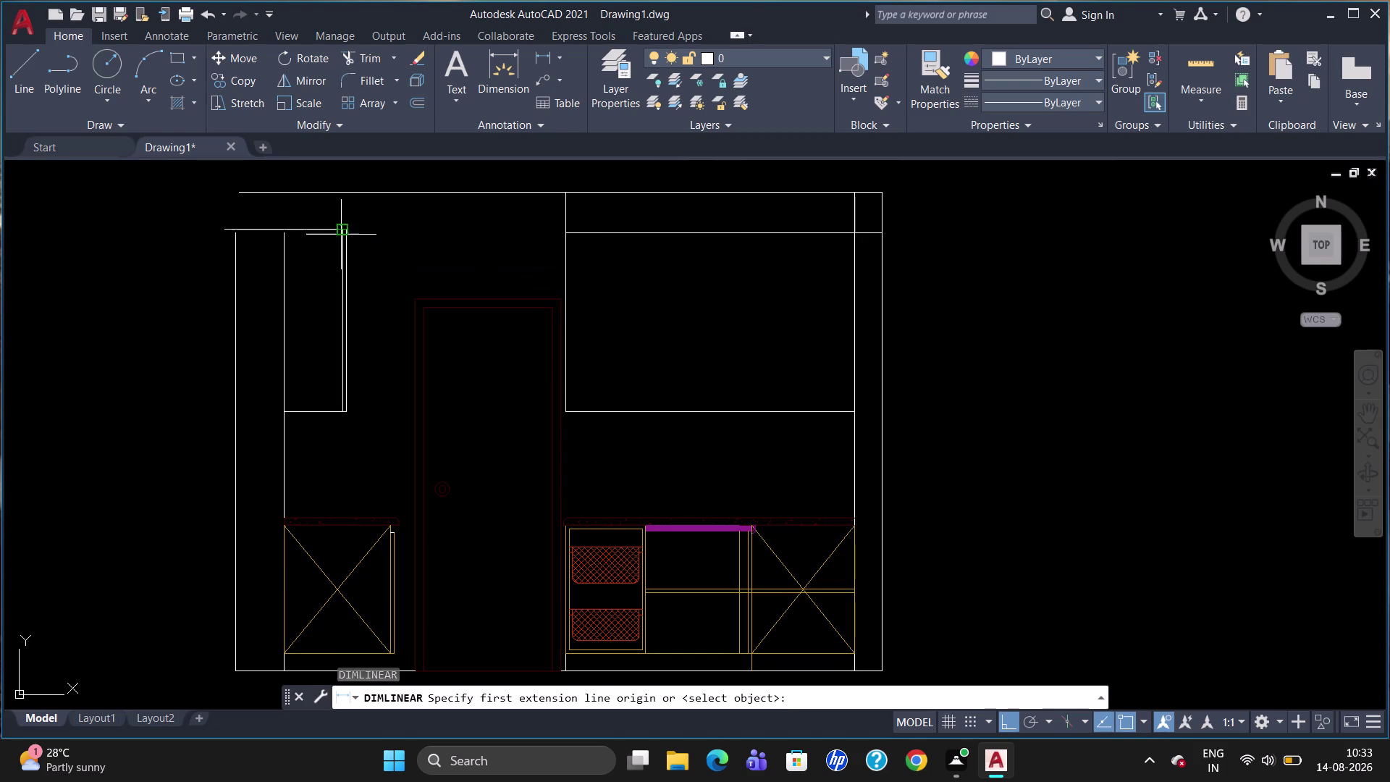
click(346, 232)
click(346, 413)
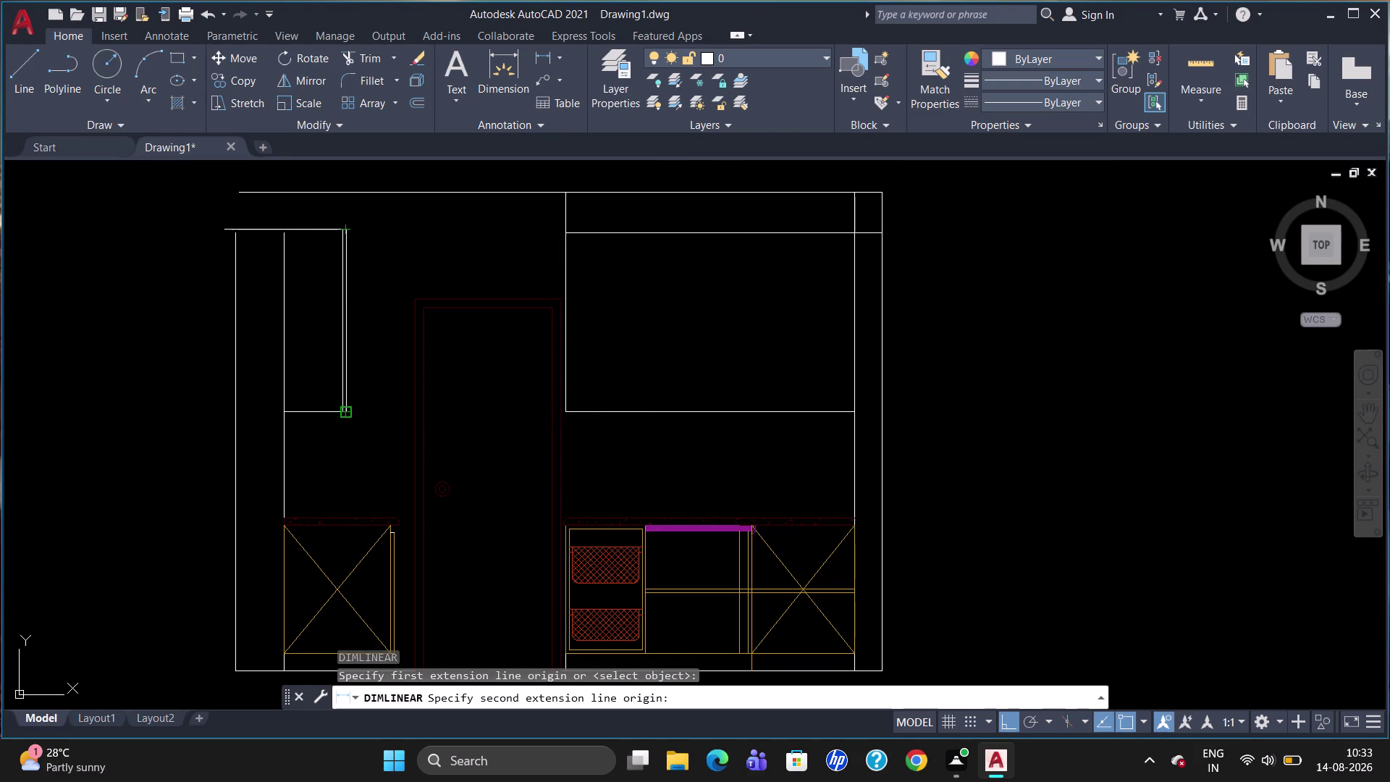
click(367, 410)
click(368, 371)
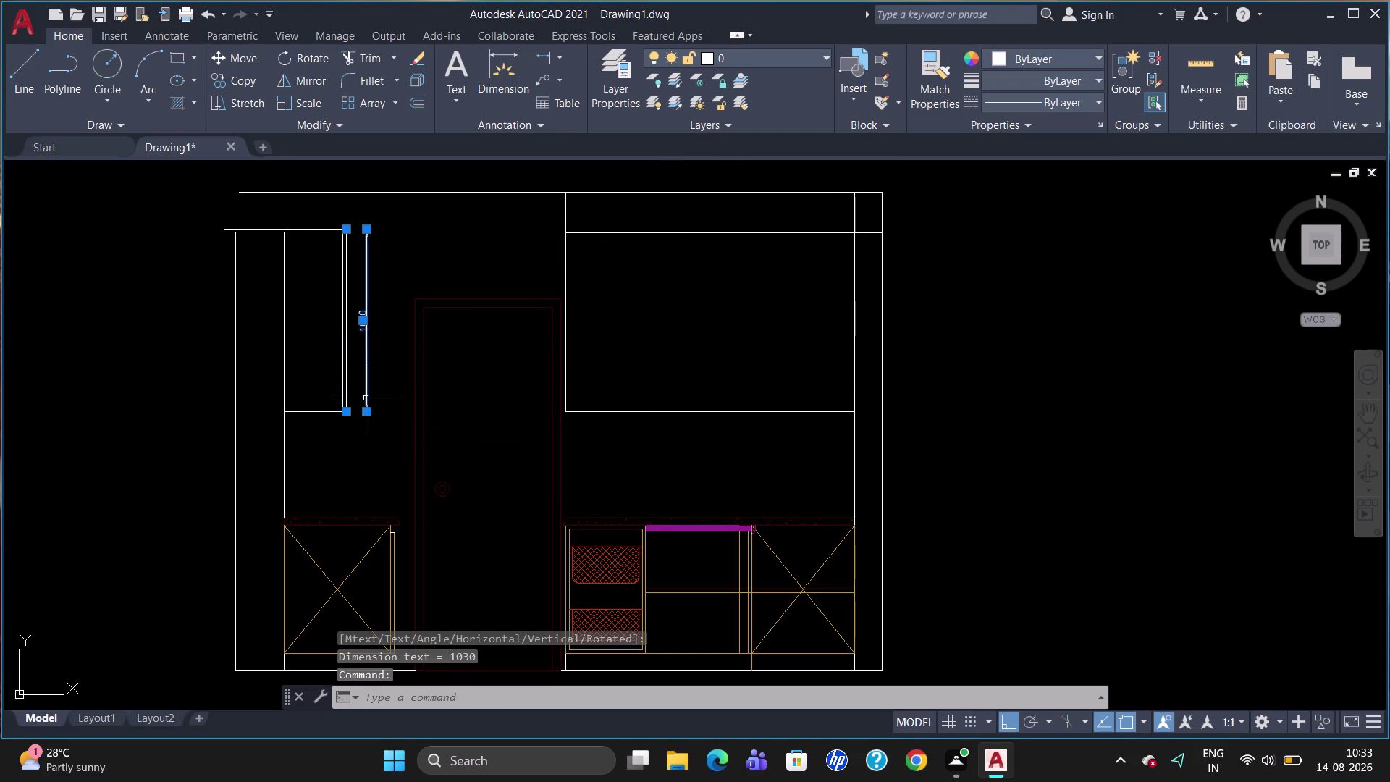
key(Delete)
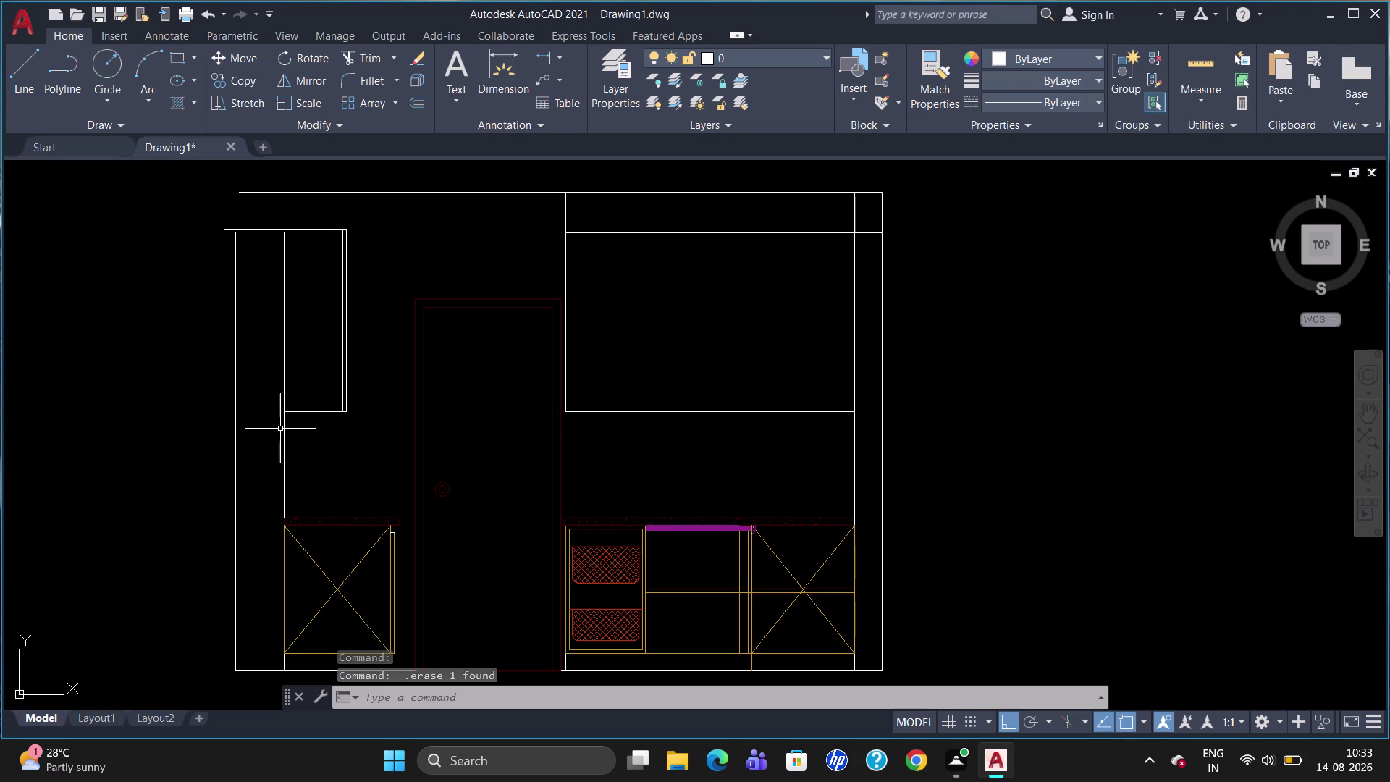
scroll(up, 3)
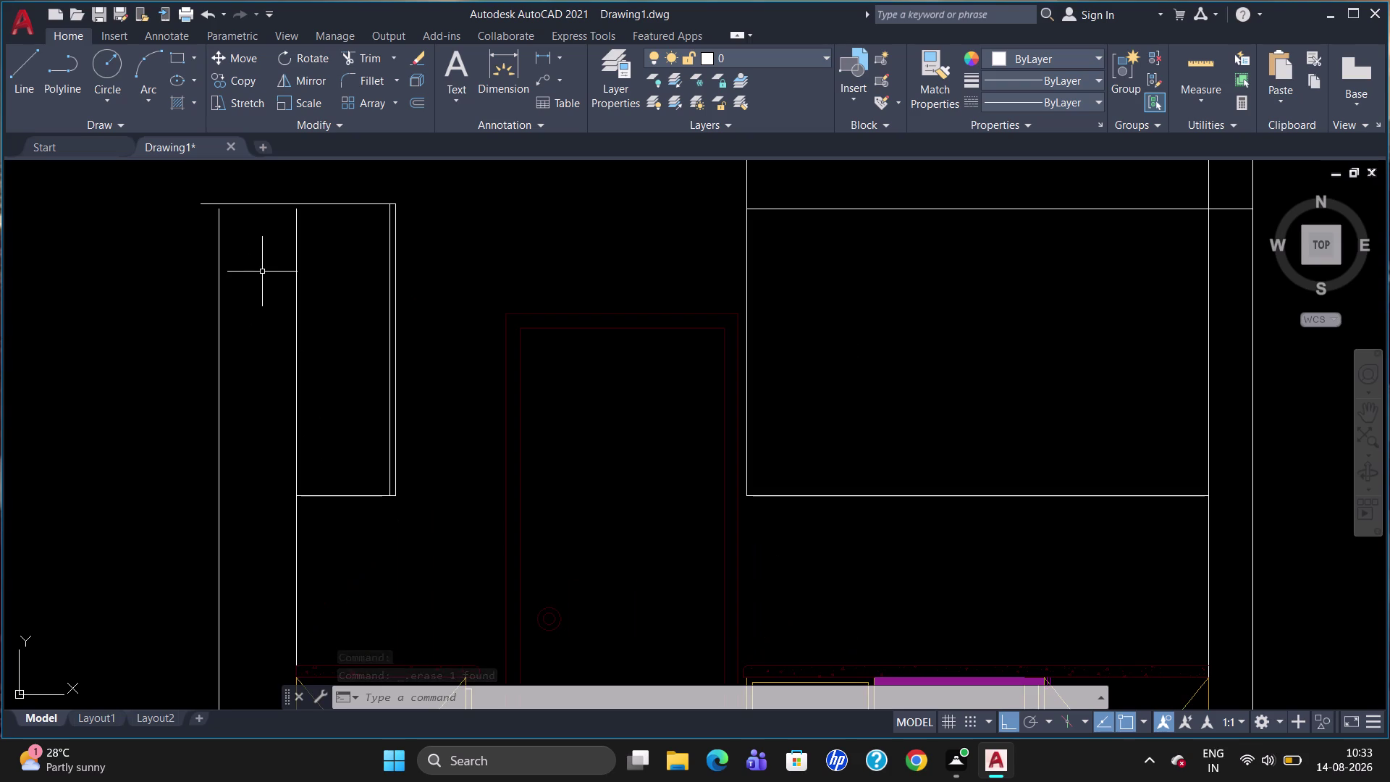
Extend the inner vertical line up to the cabinet's top edge.
key(l)
key(Escape)
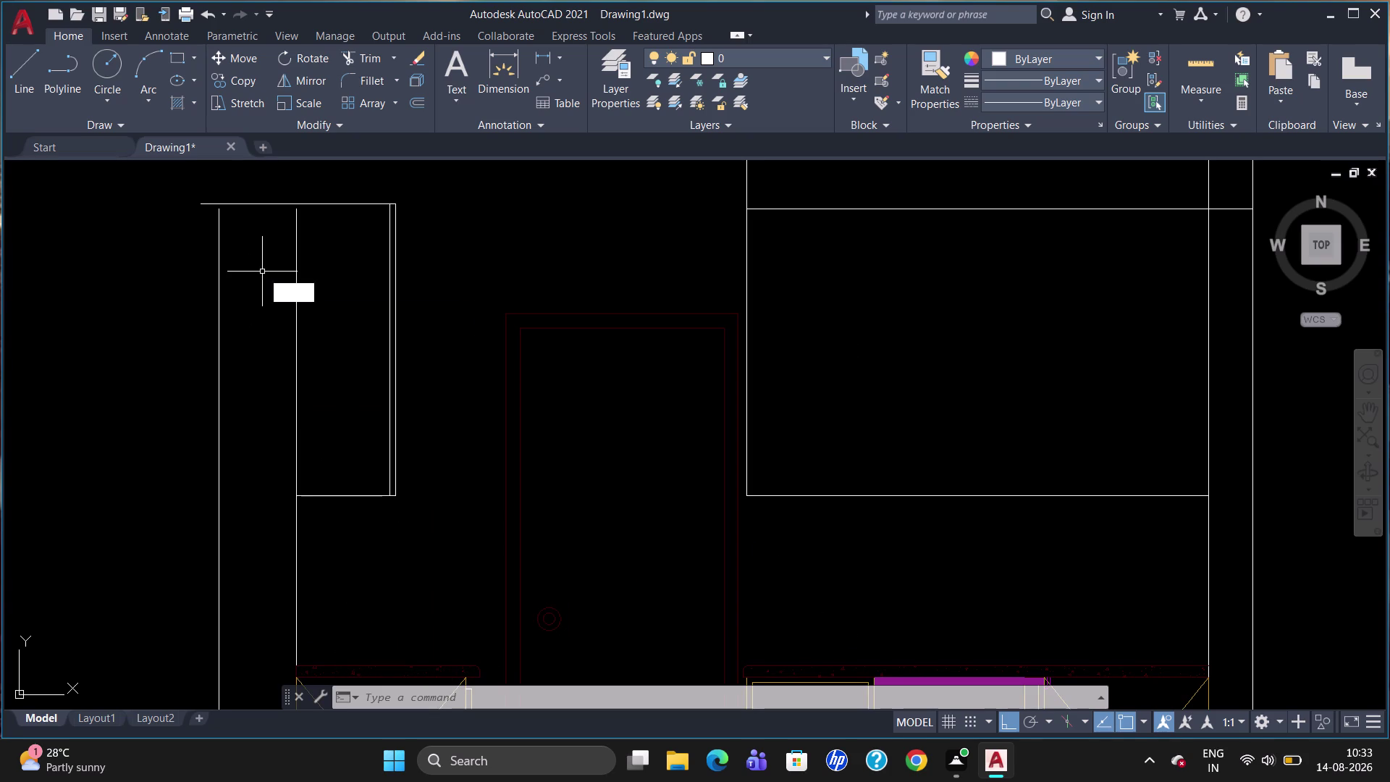
text(EX)
key(Return)
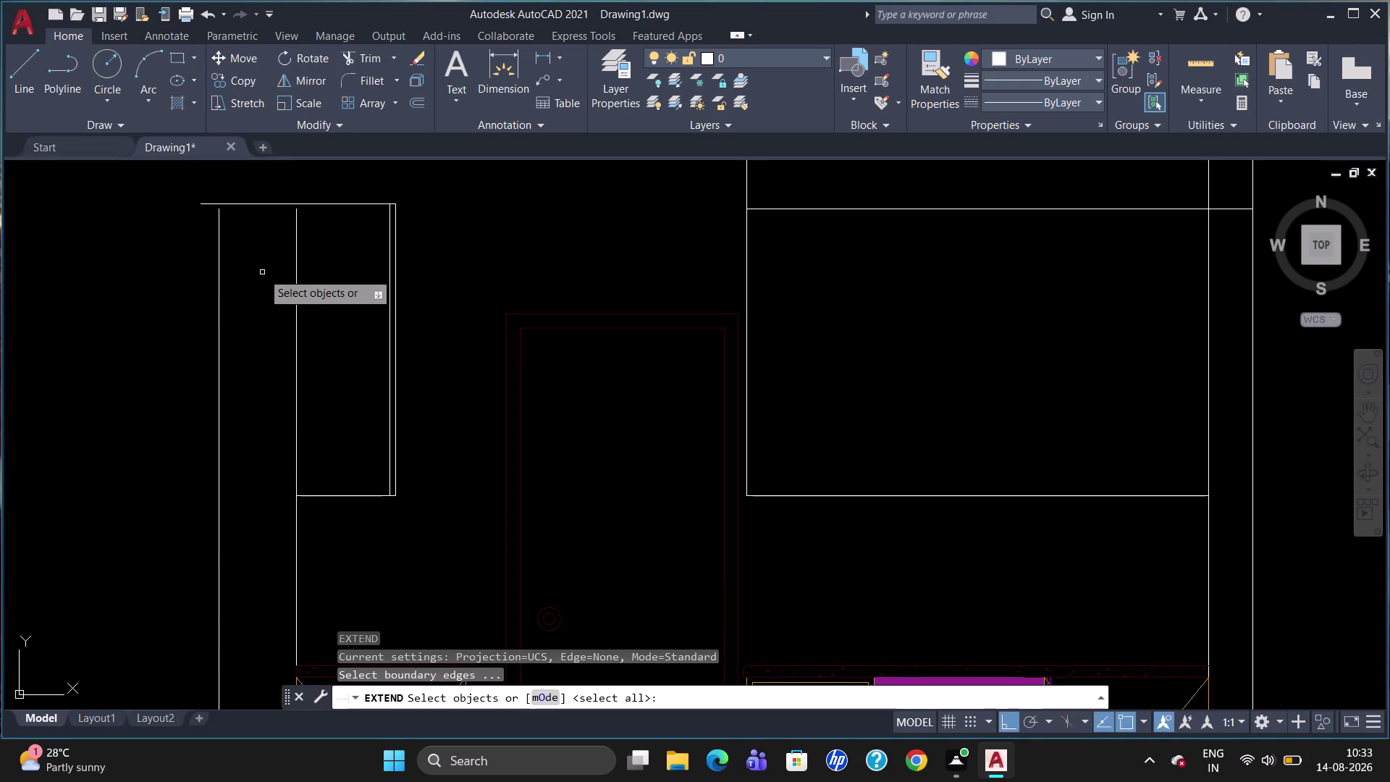
click(317, 205)
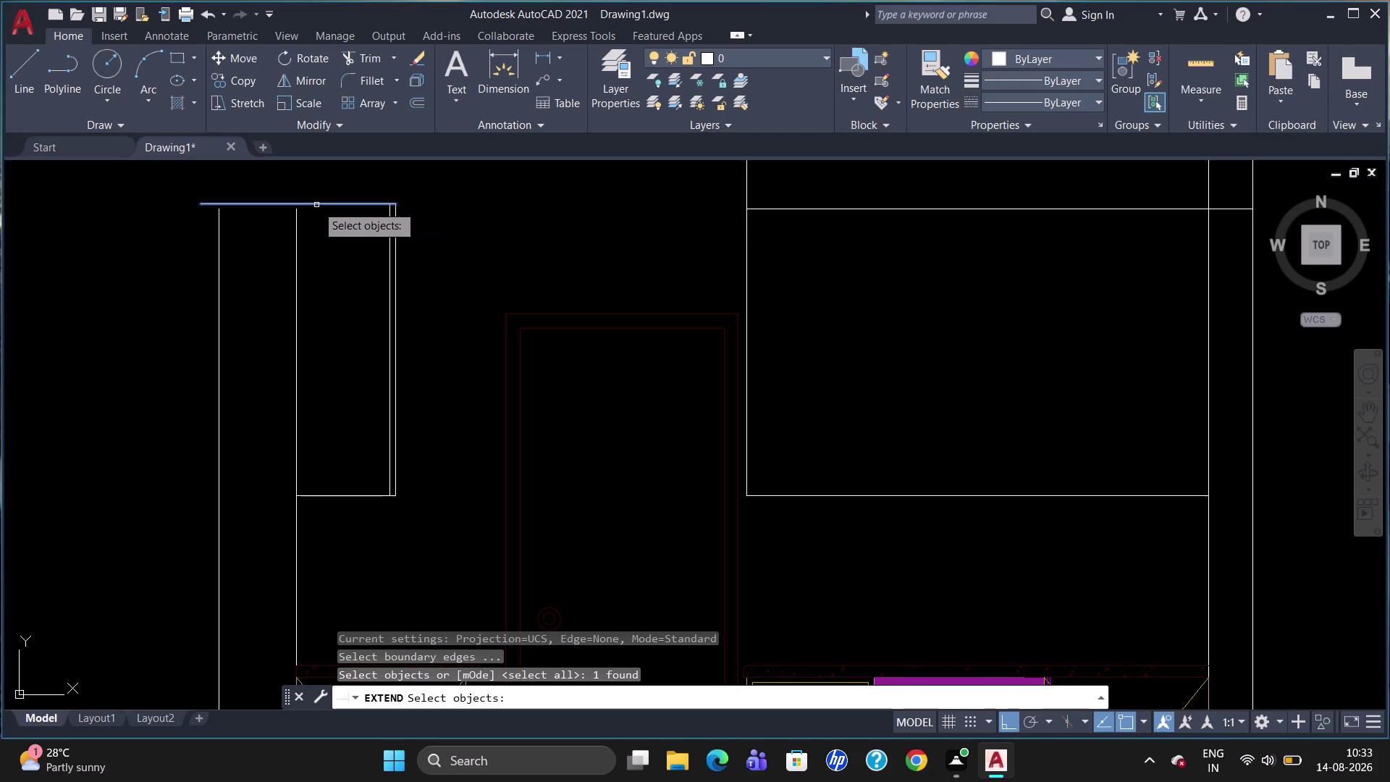
key(Return)
click(299, 266)
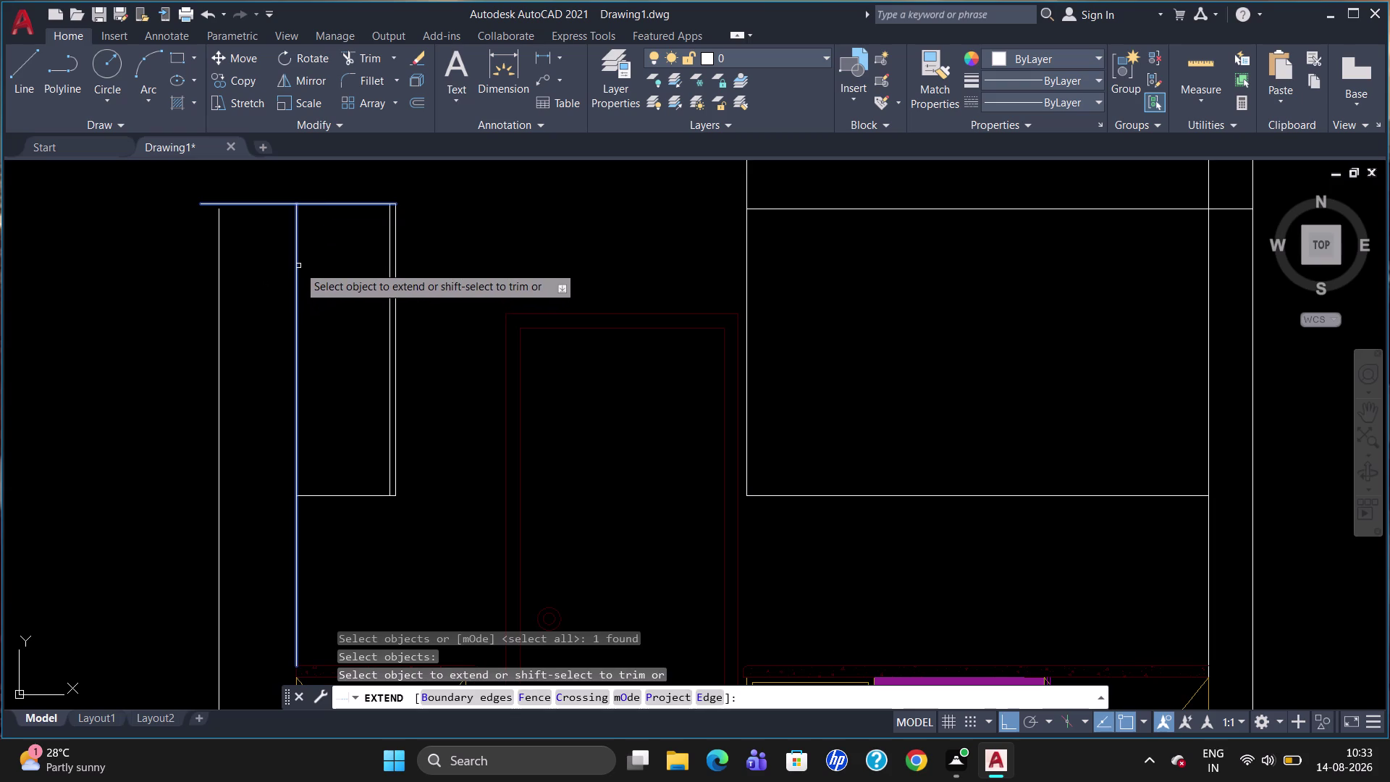
key(Escape)
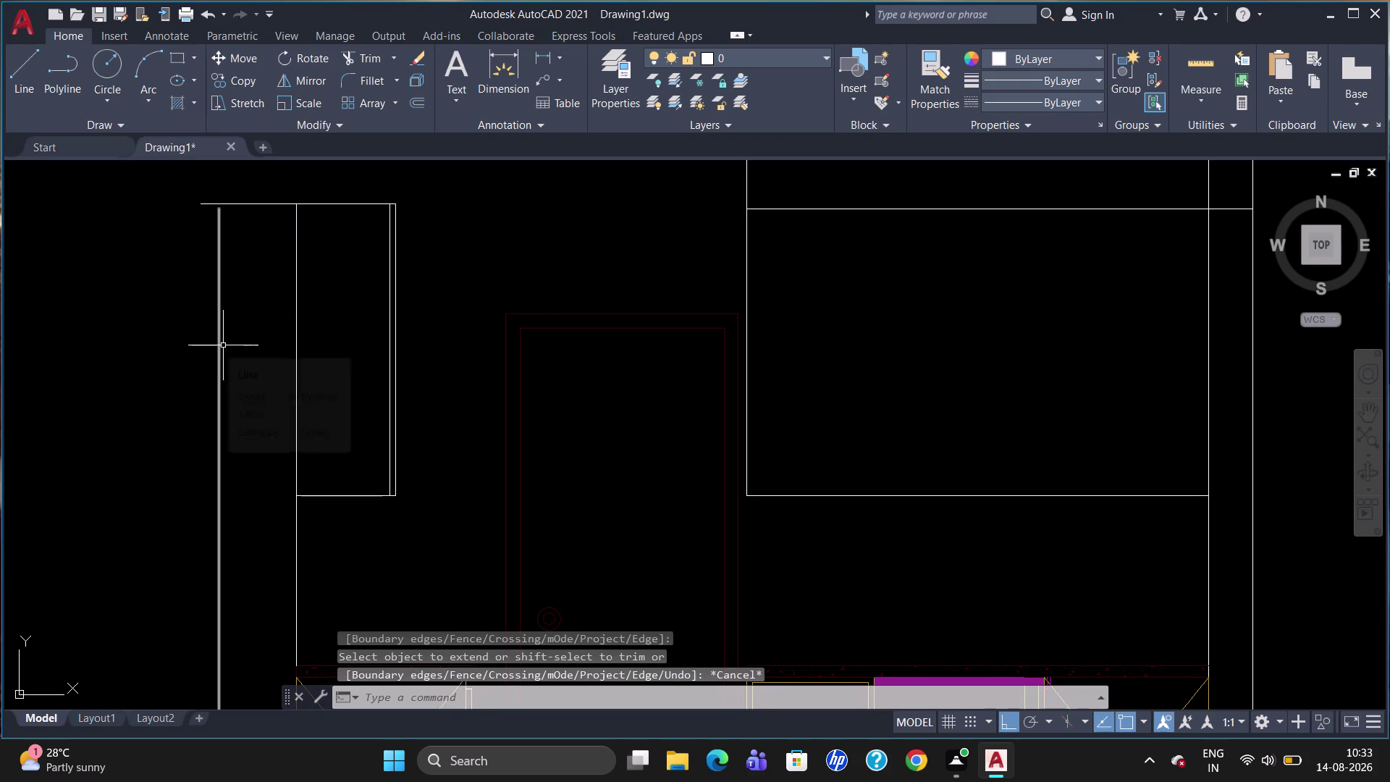
Verify the inner line's 1030 height with a linear dimension, then delete the dimension.
text(DLI)
key(Return)
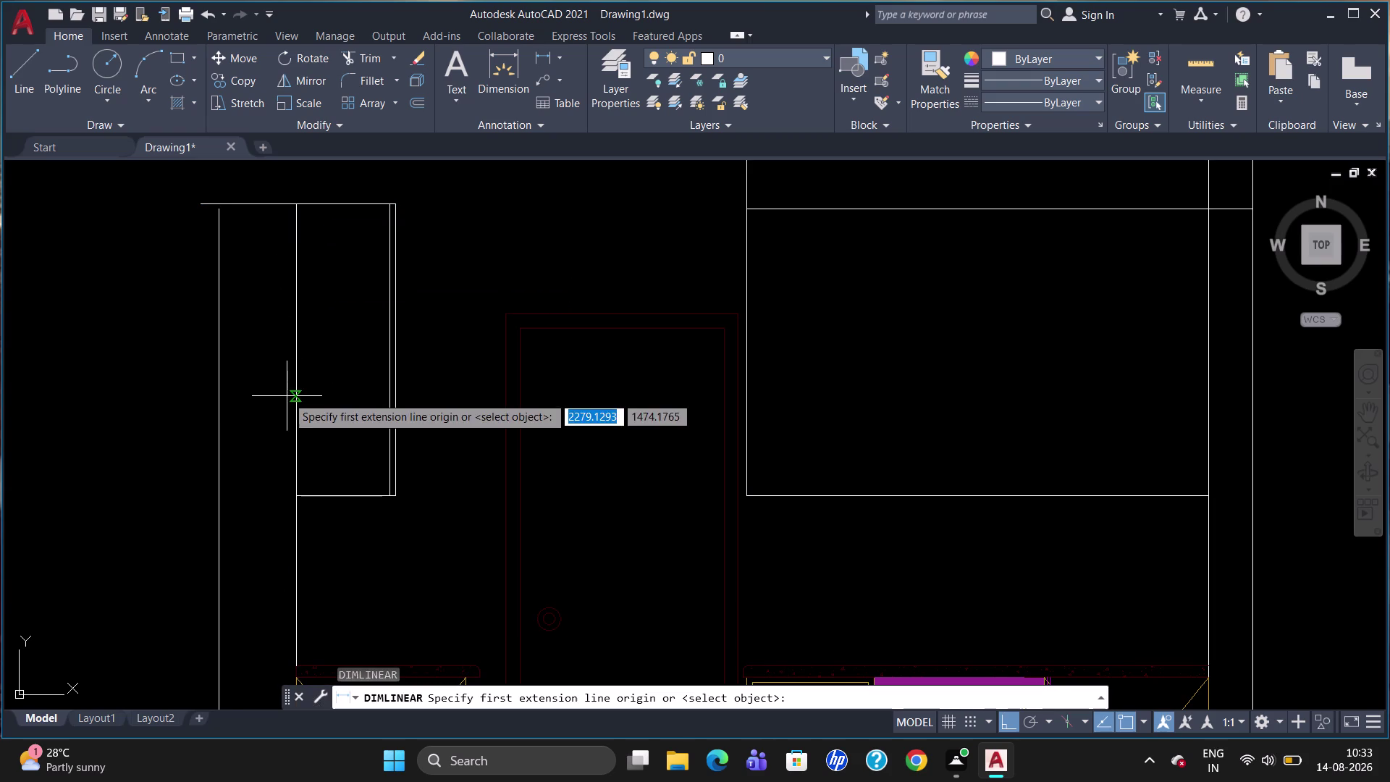
click(289, 210)
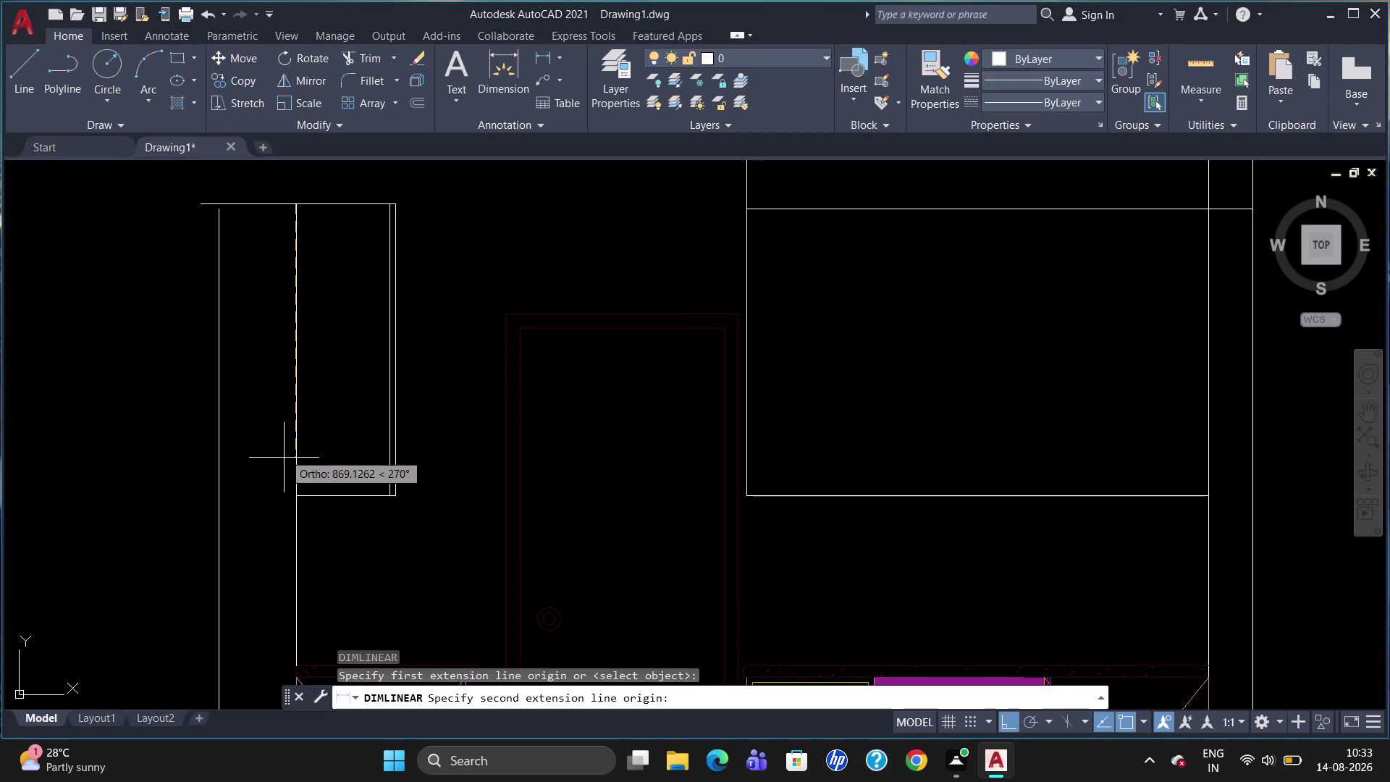
click(293, 491)
click(275, 489)
click(273, 453)
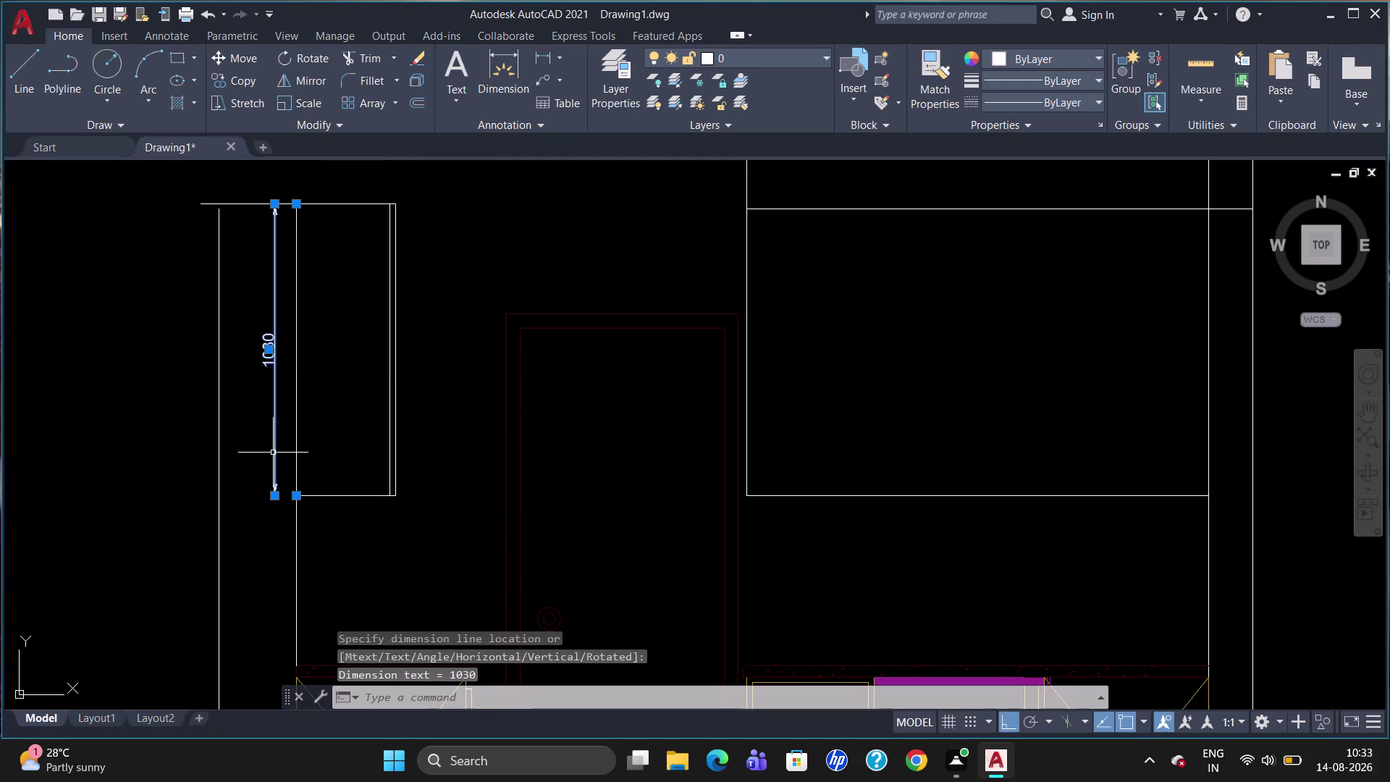
key(Delete)
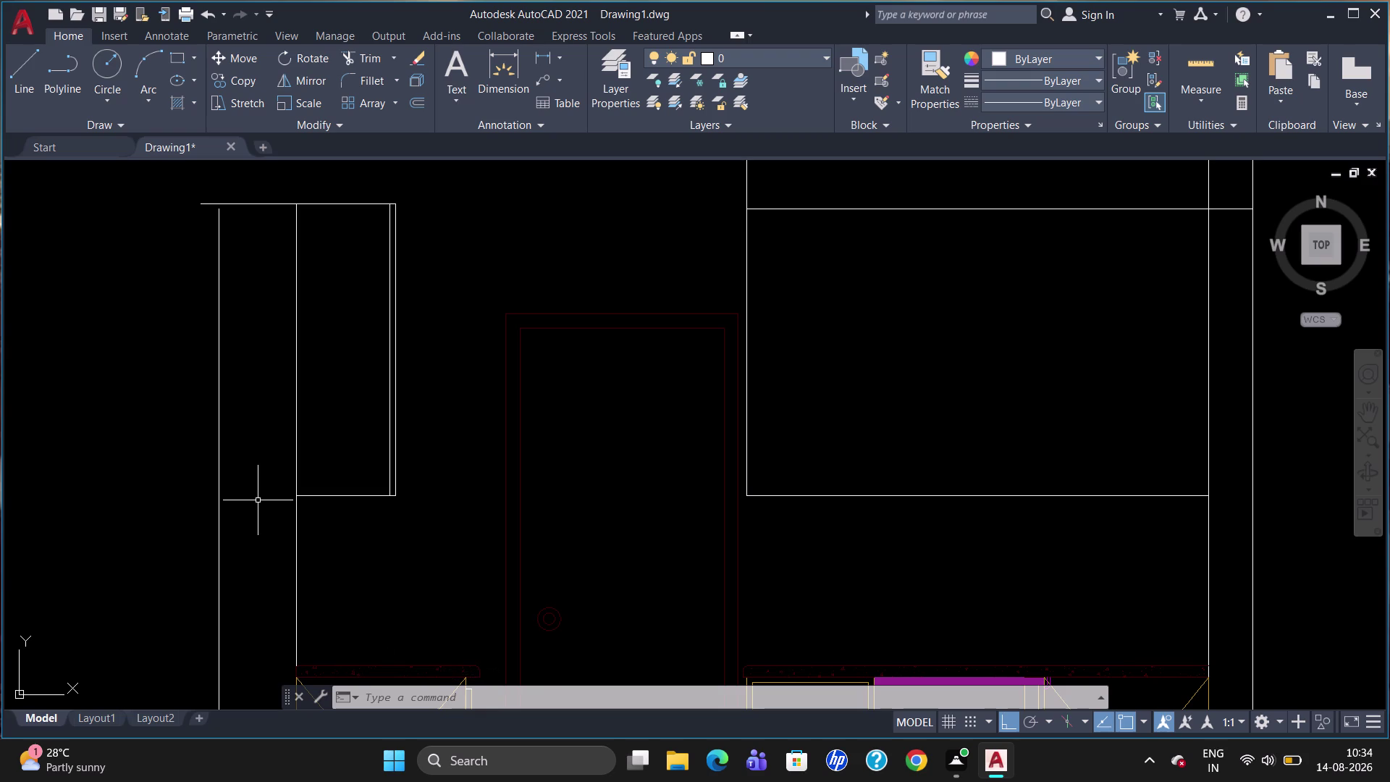
Set the point style to the crossed-box style.
text(PDTYPE)
key(Return)
click(745, 262)
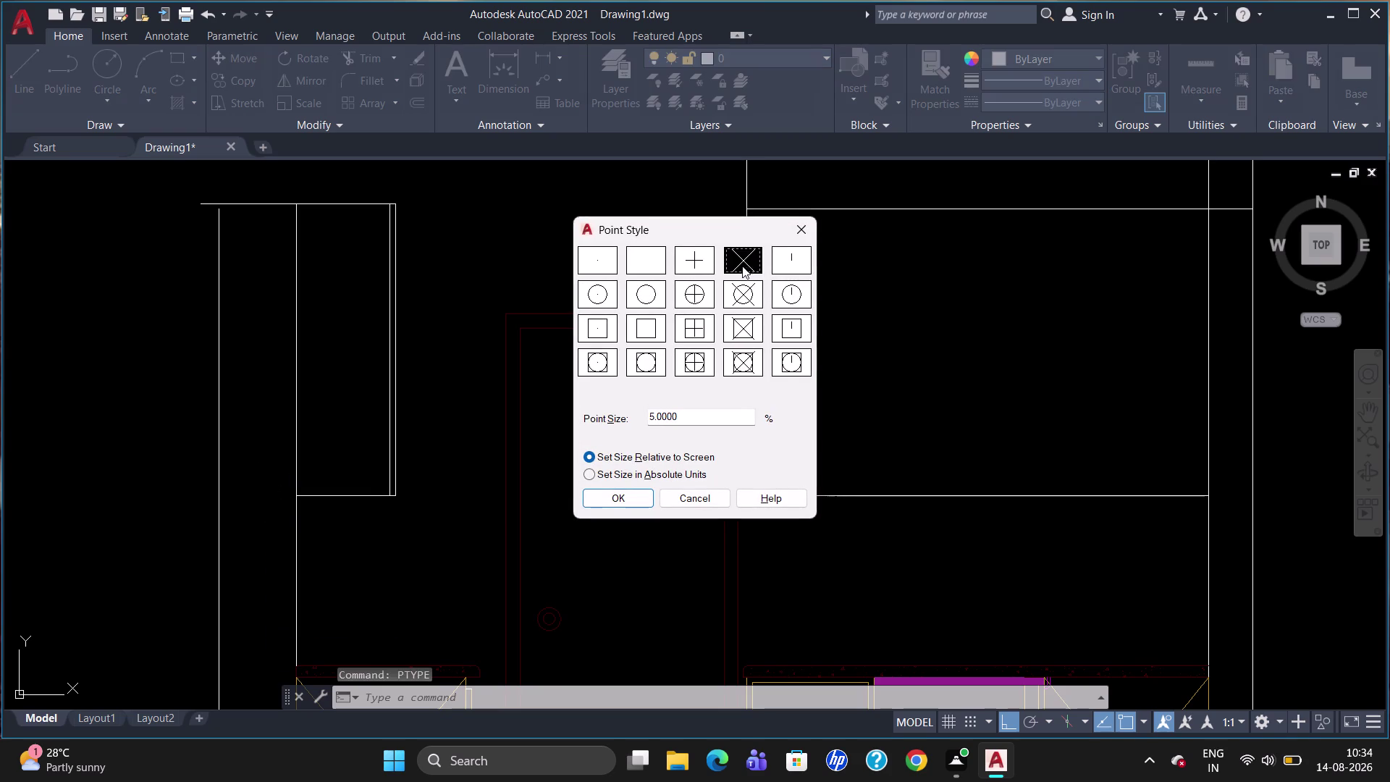
click(588, 473)
click(613, 498)
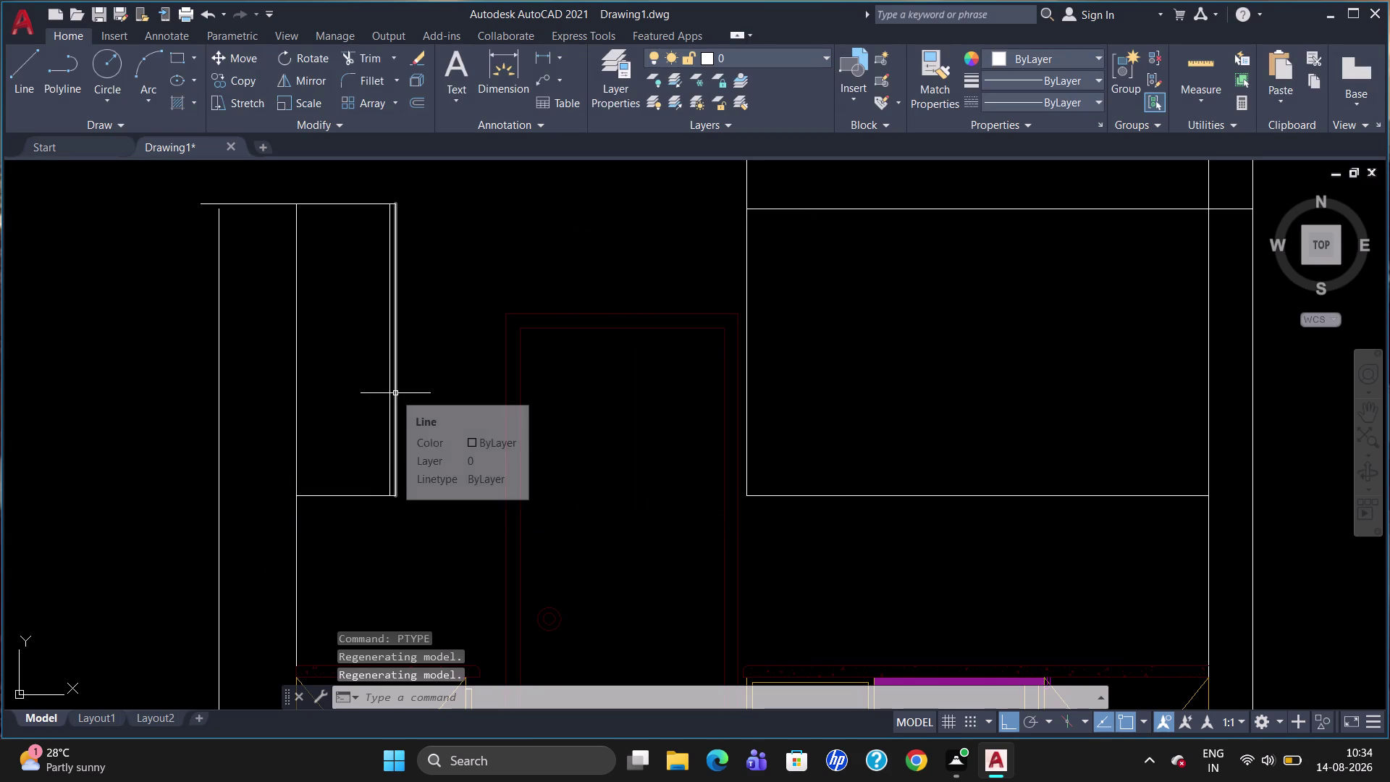
Start DIVIDE on the cabinet's top edge, then cancel it.
text(DI)
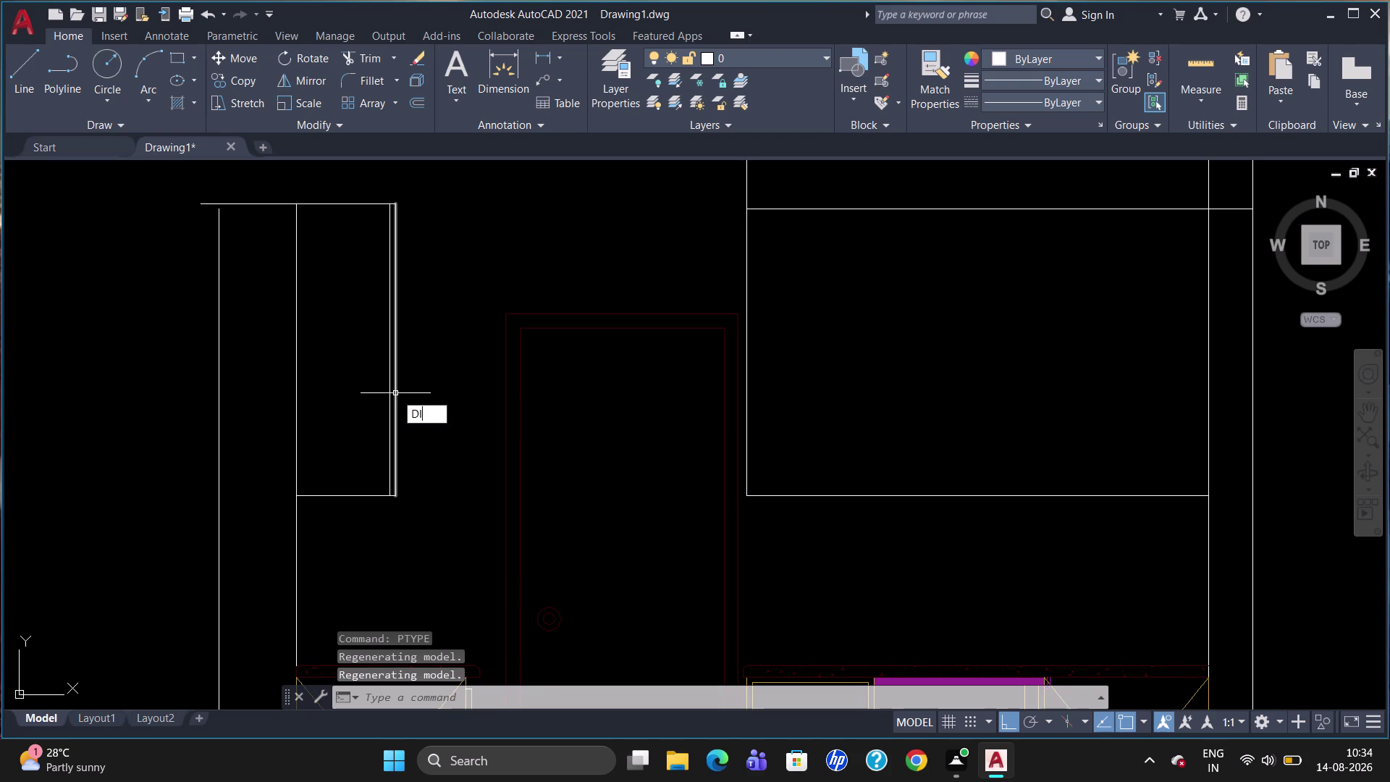
text(V)
key(Return)
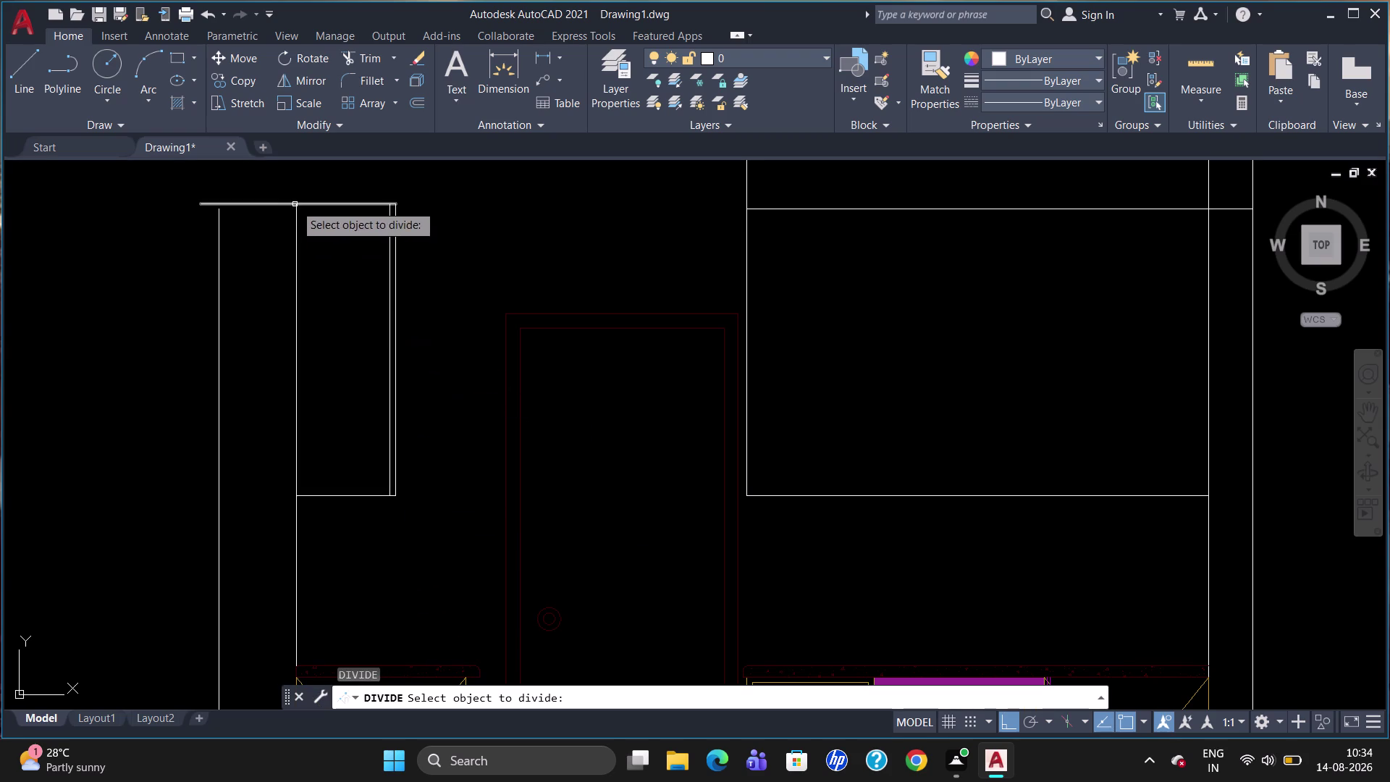
click(296, 216)
key(Escape)
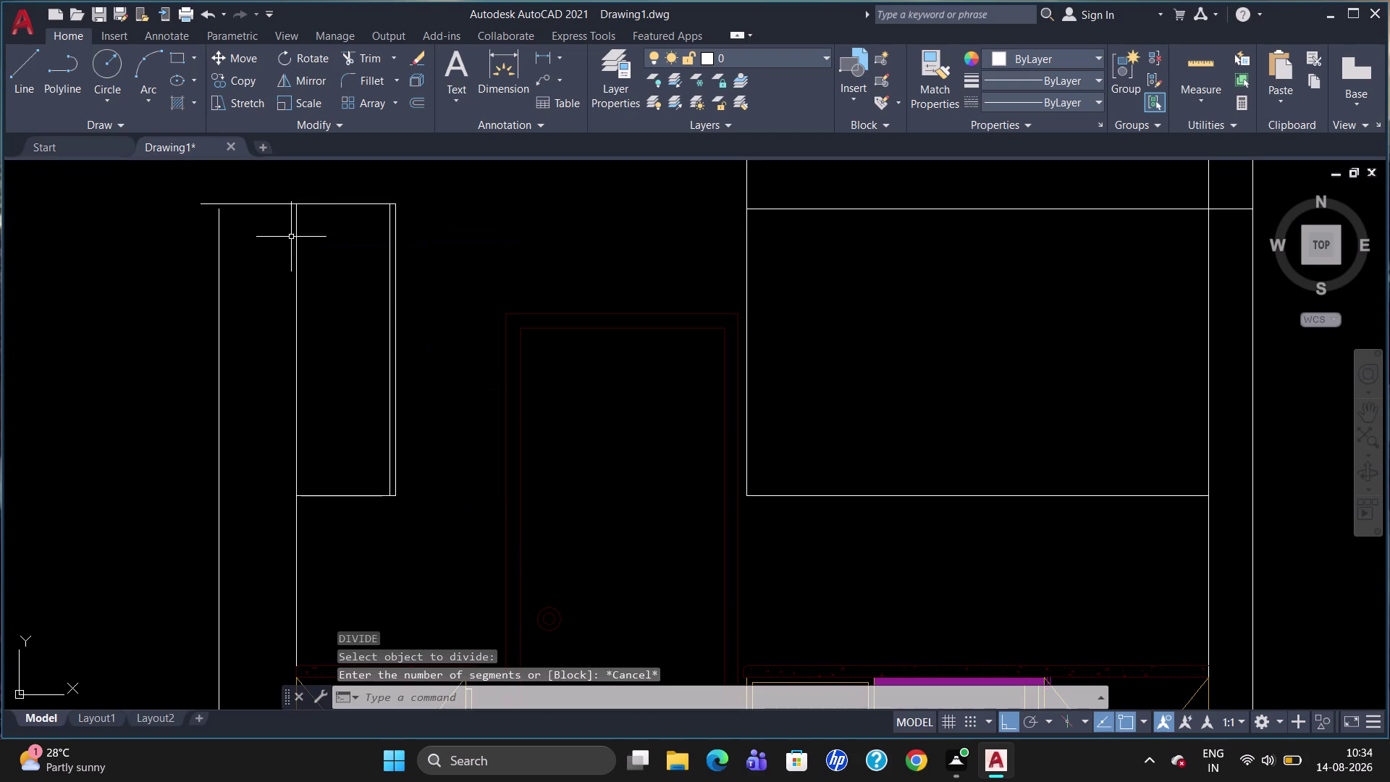
Break the inner vertical line at the cabinet's bottom corner.
text(BR)
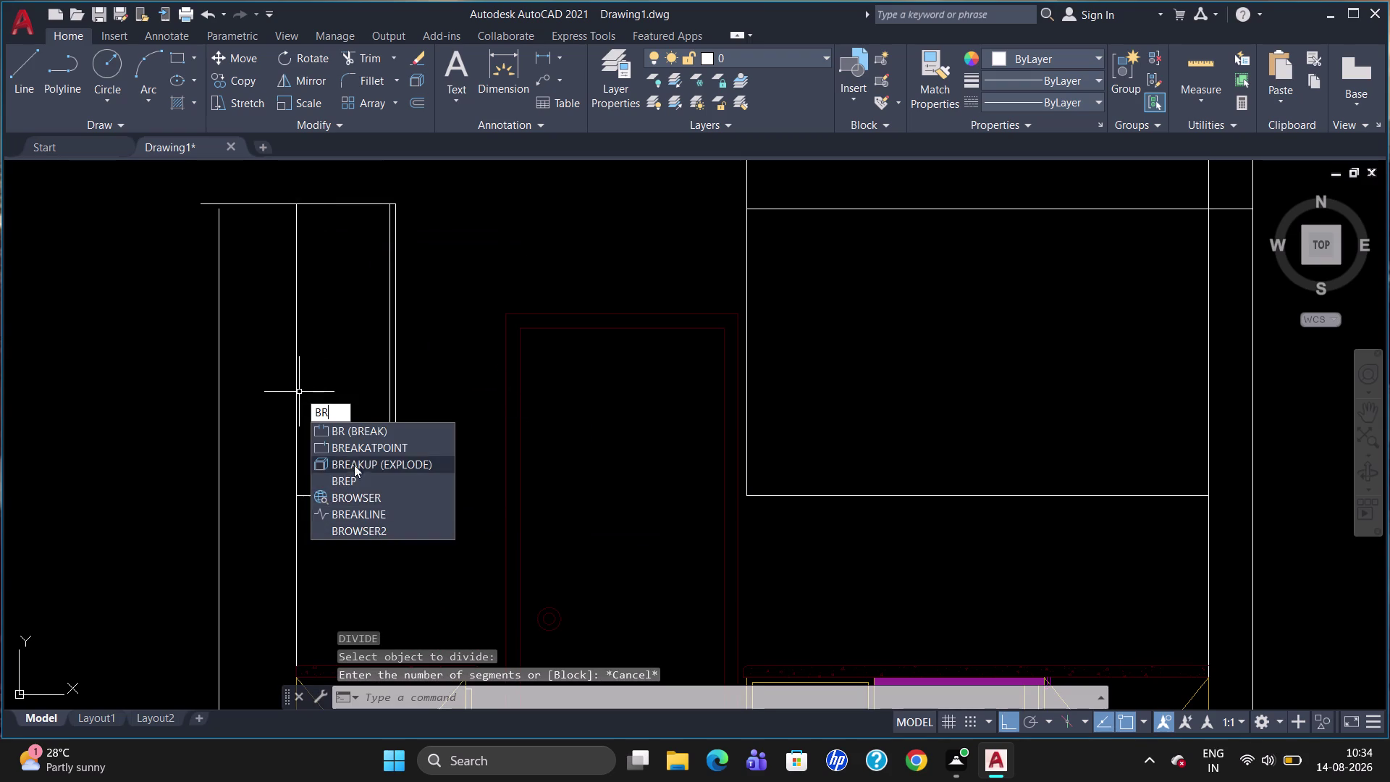
click(358, 447)
click(297, 468)
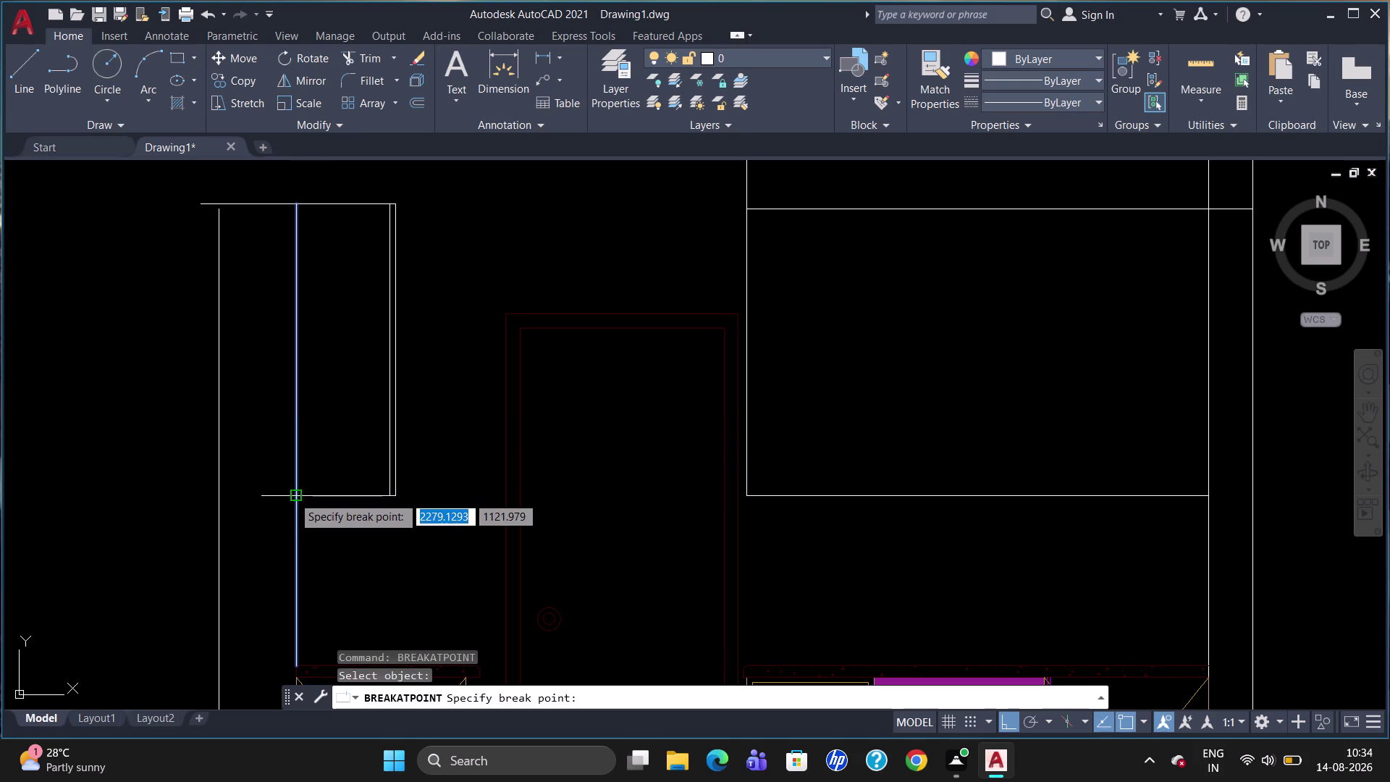
click(294, 496)
key(Escape)
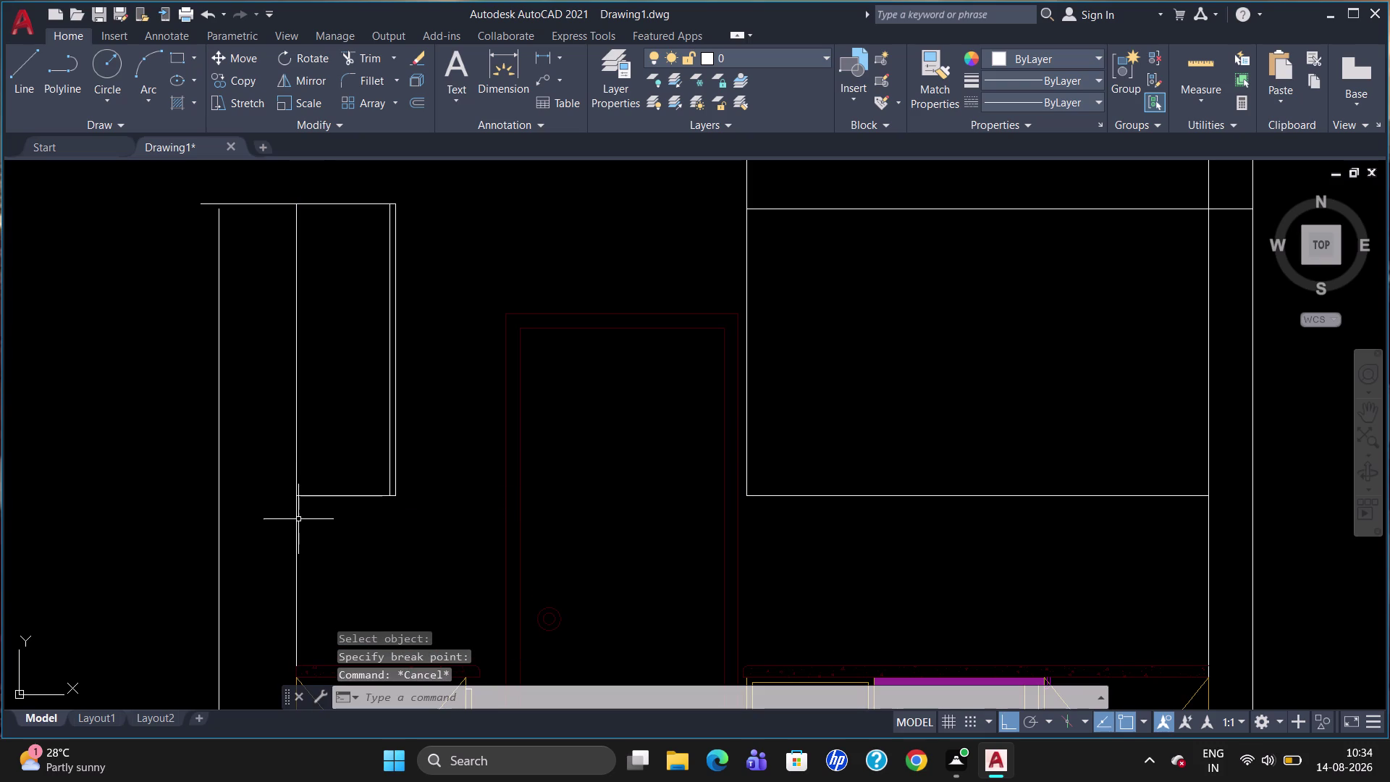
Divide the cabinet's vertical edge into 3 equal segments.
text(DI)
text(V)
key(Return)
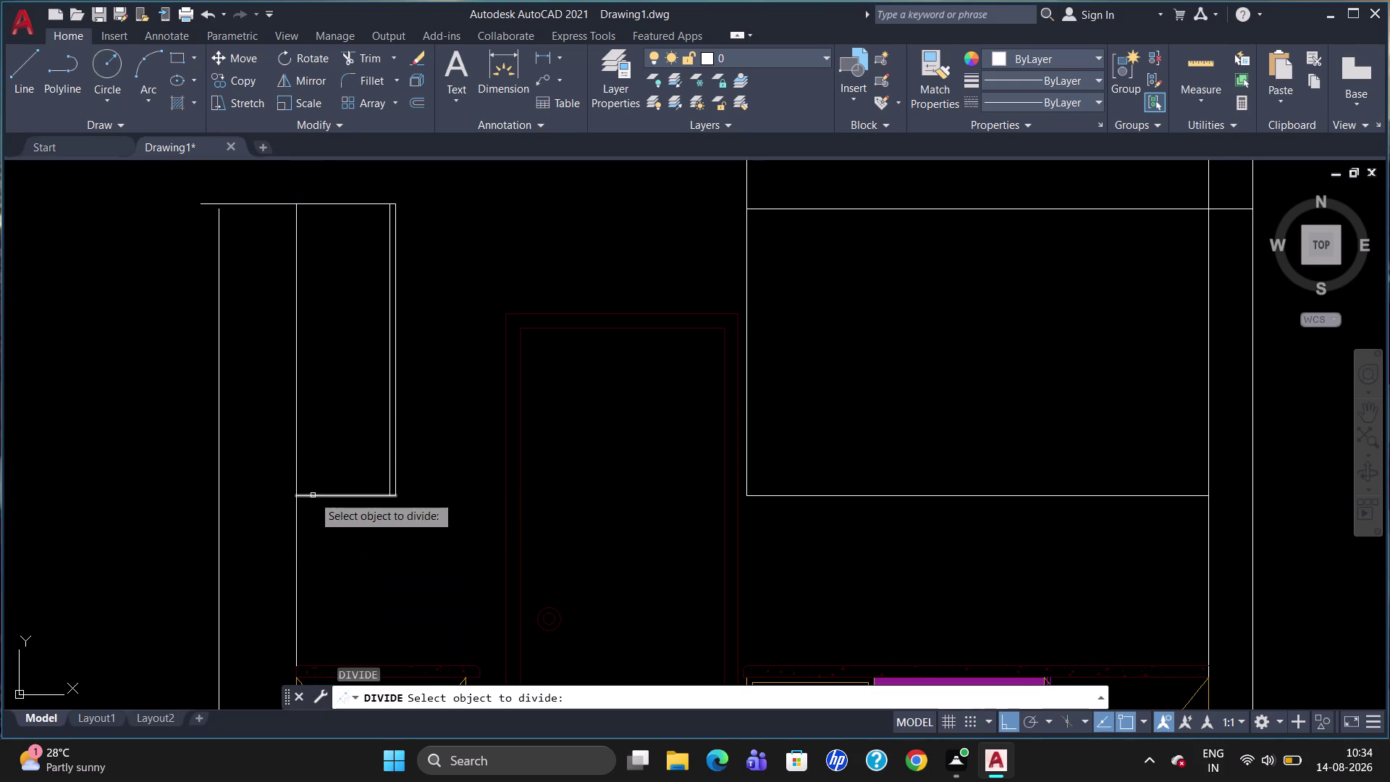
click(296, 424)
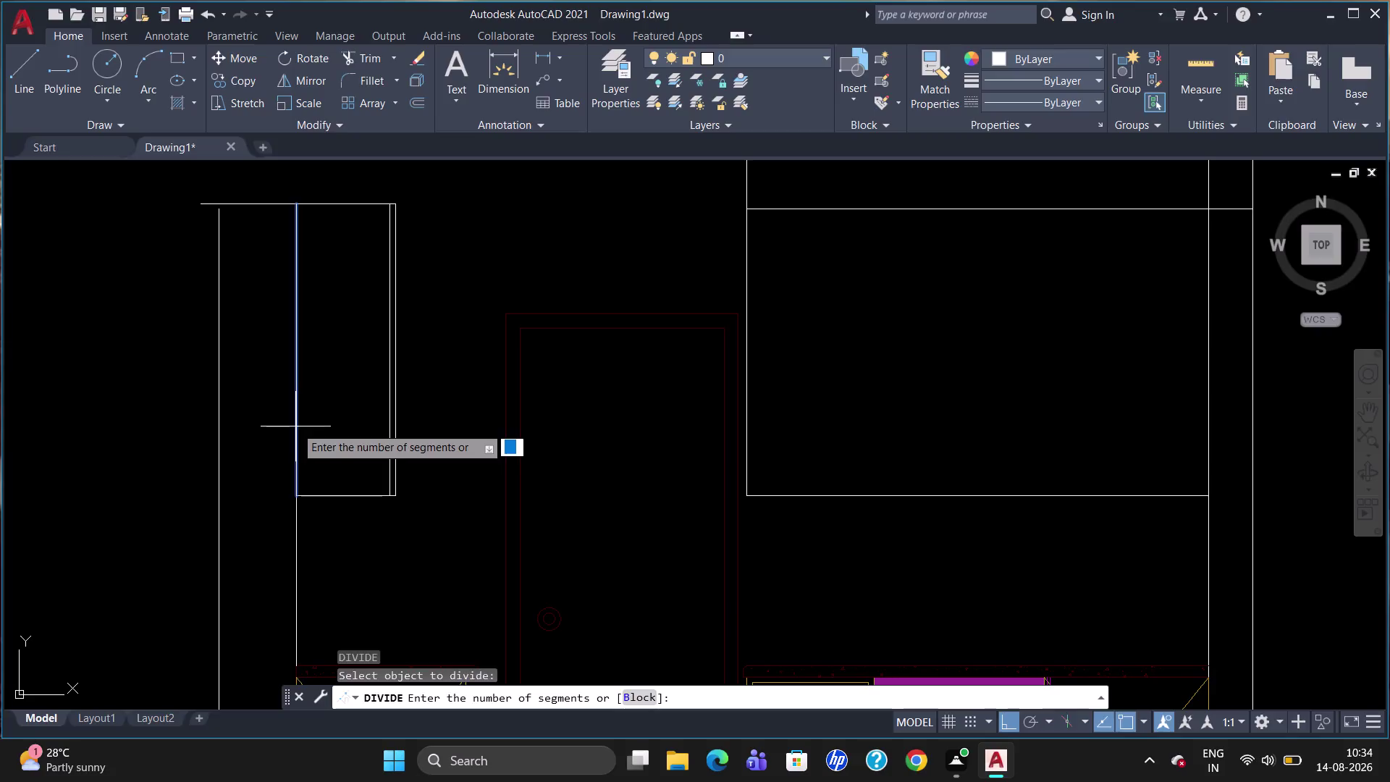
key(3)
key(Return)
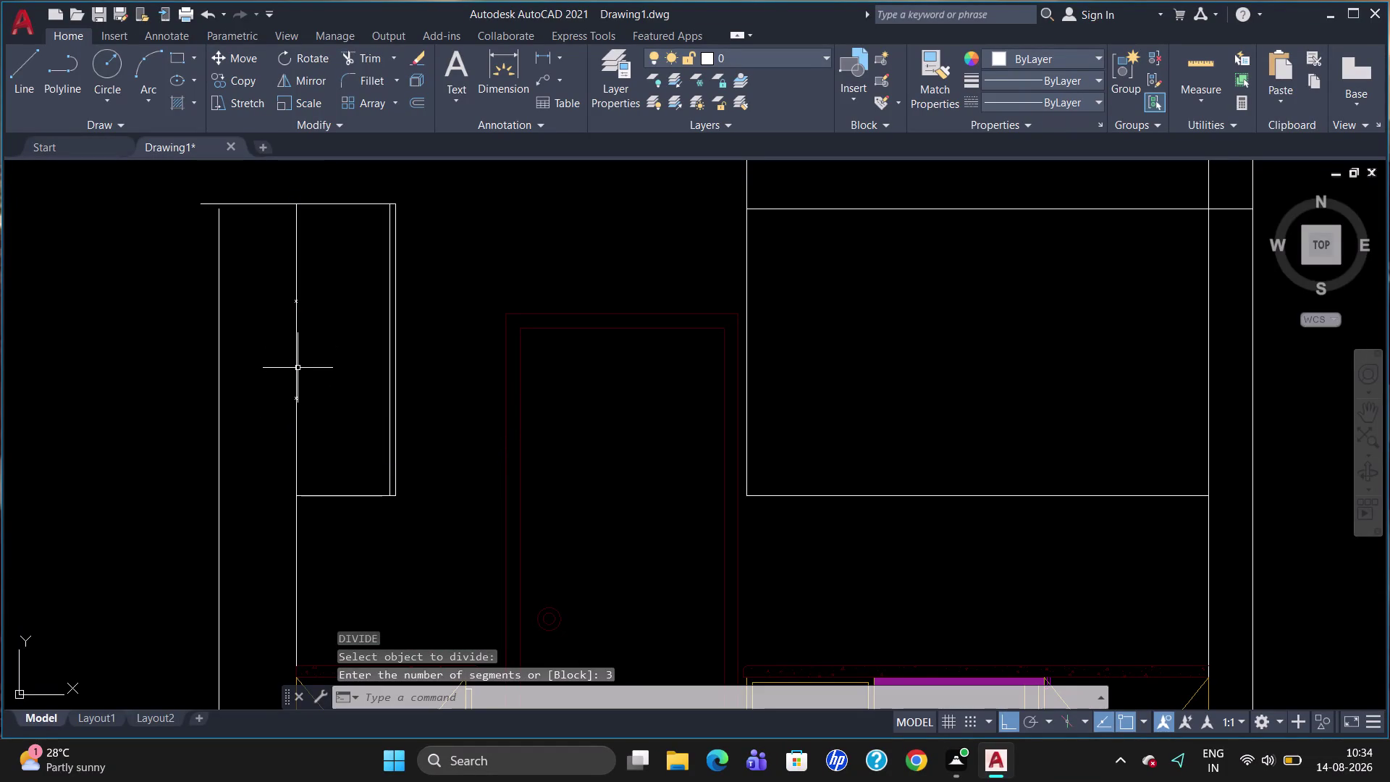
Draw two horizontal shelf lines from the upper and lower division points to the right edge.
scroll(up, 3)
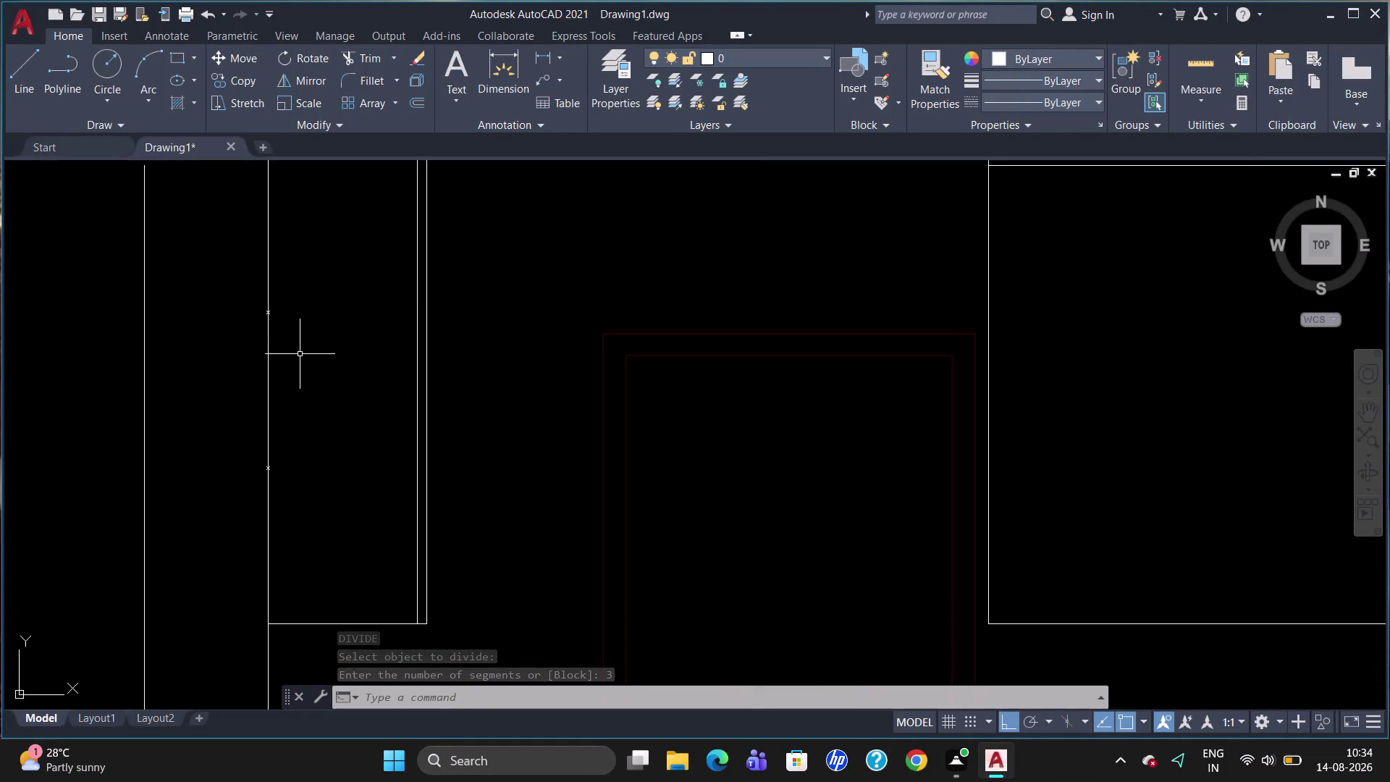
key(l)
key(Return)
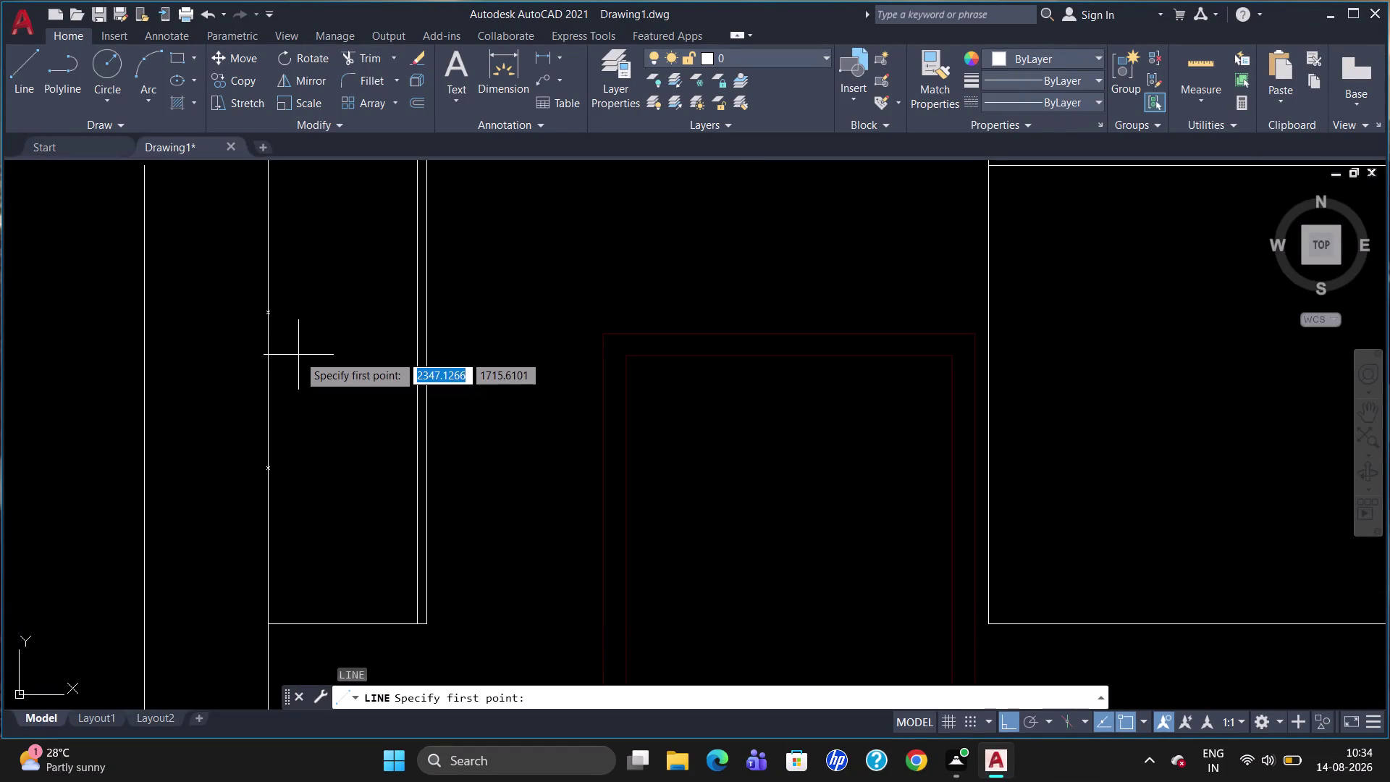
click(270, 314)
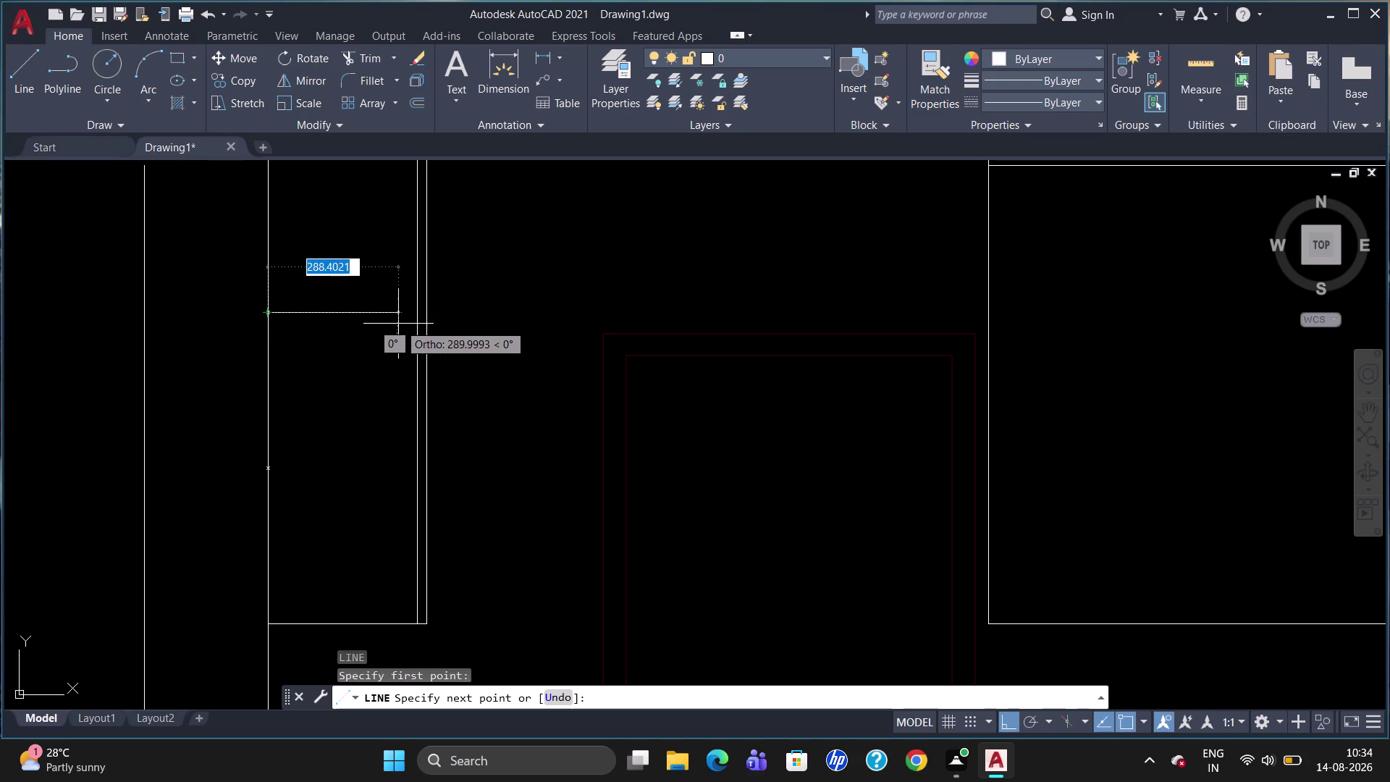
click(416, 316)
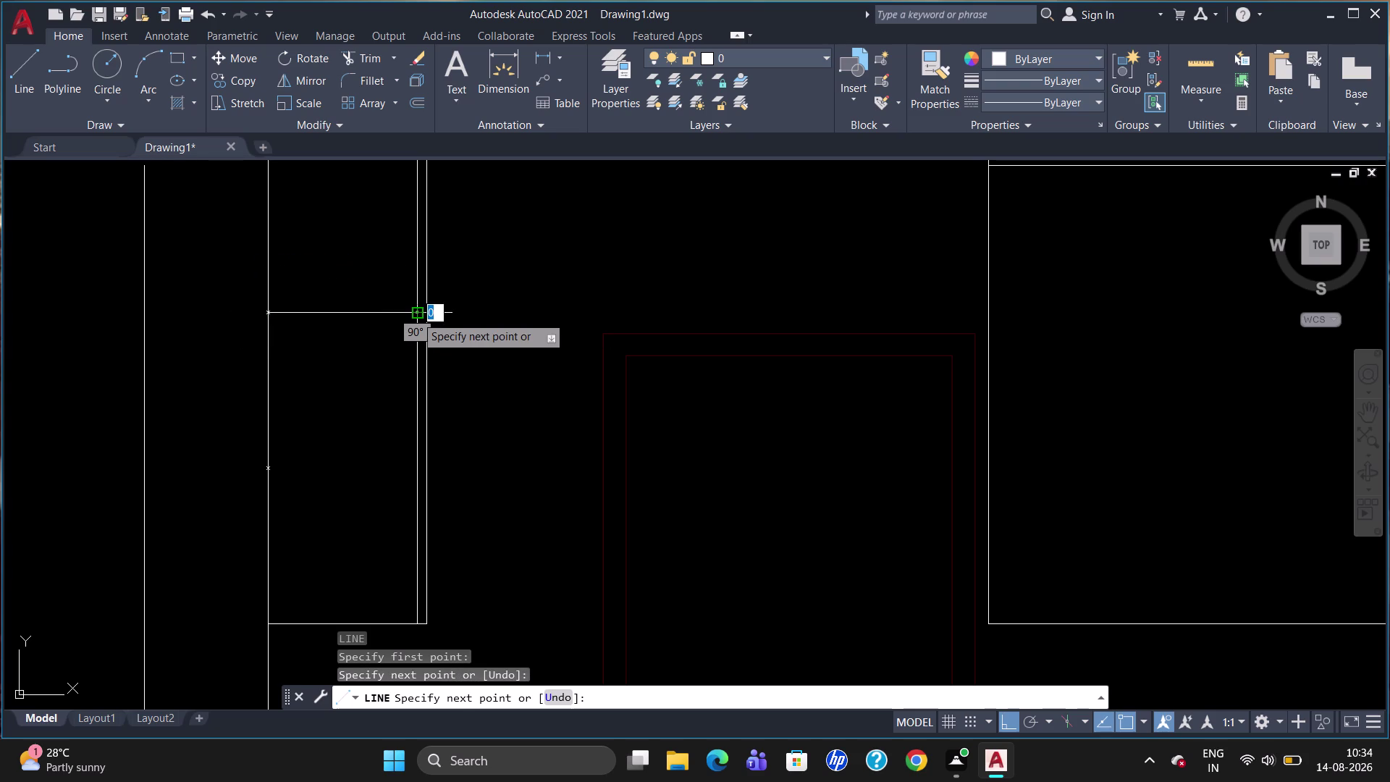
key(Escape)
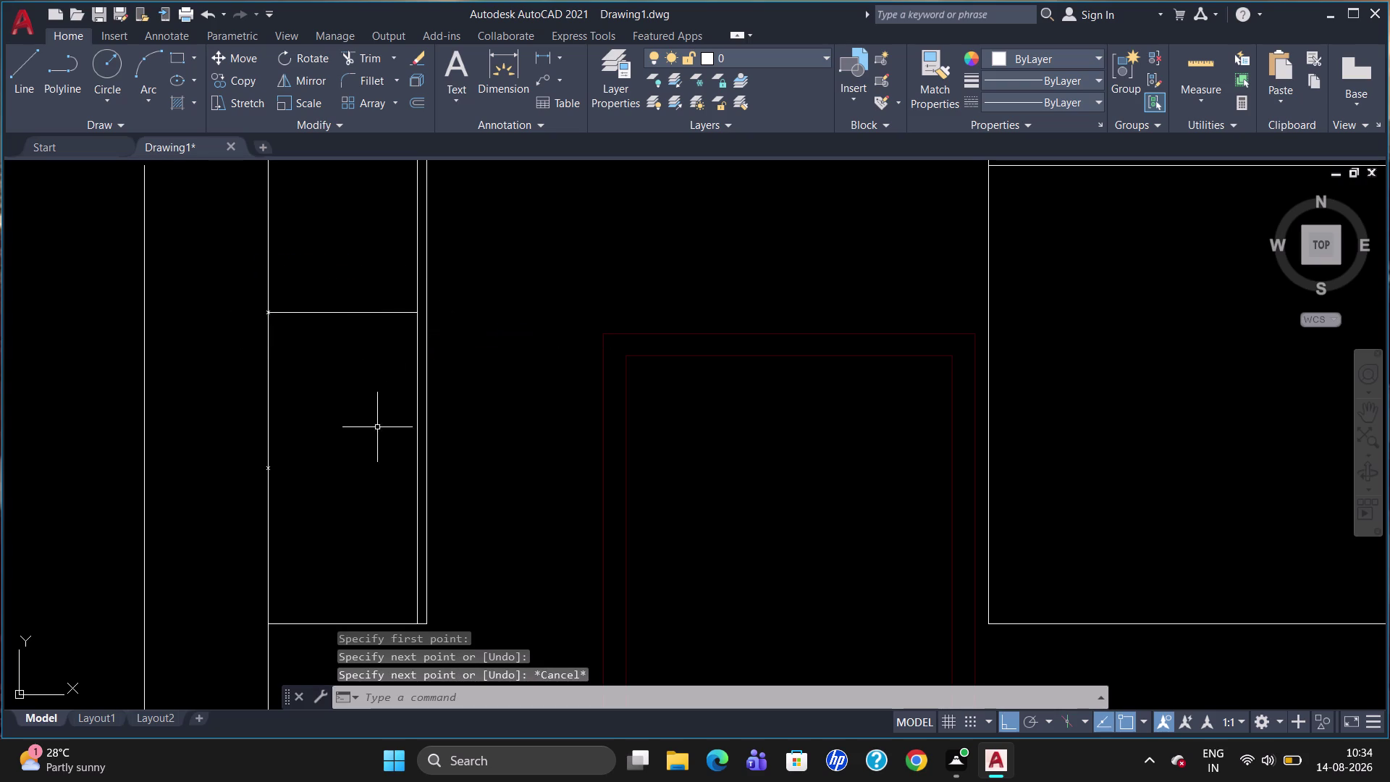
key(l)
key(Return)
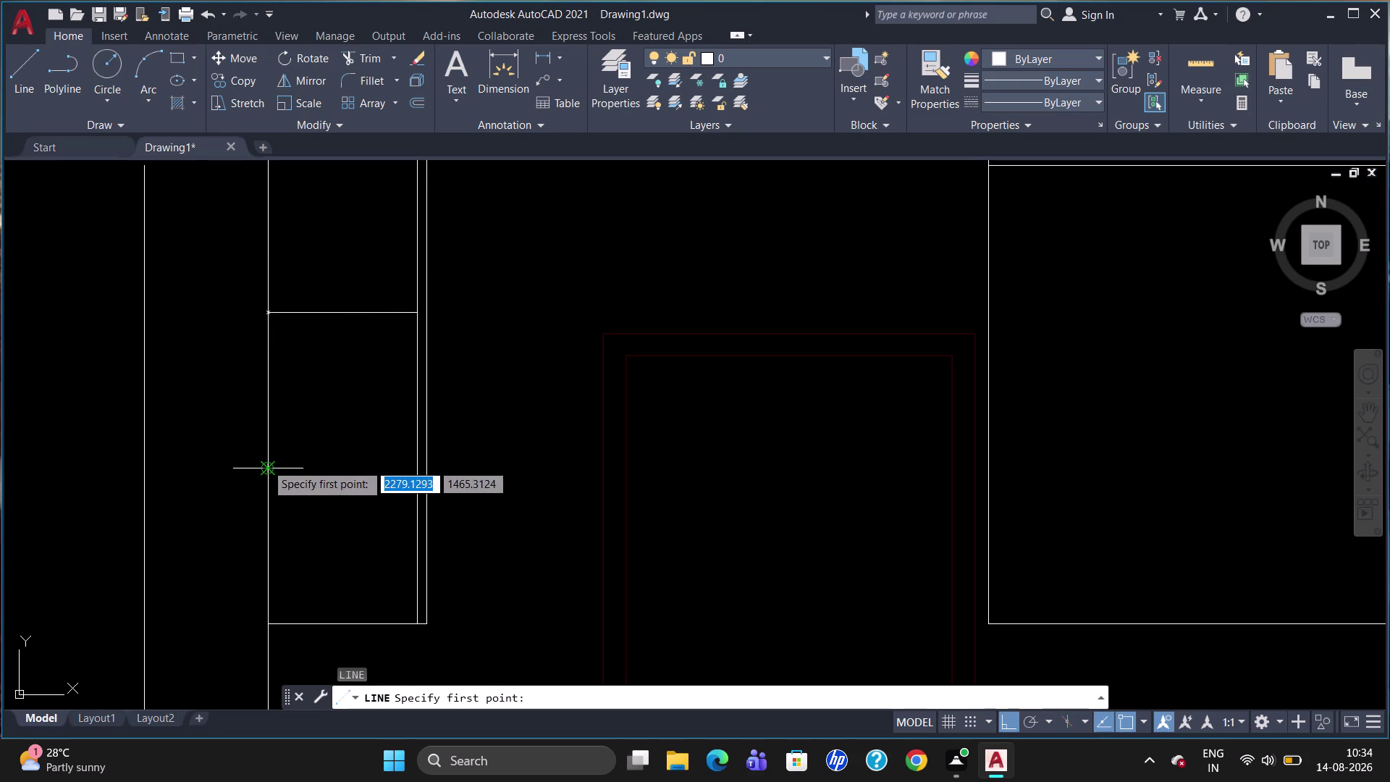
click(266, 464)
click(416, 472)
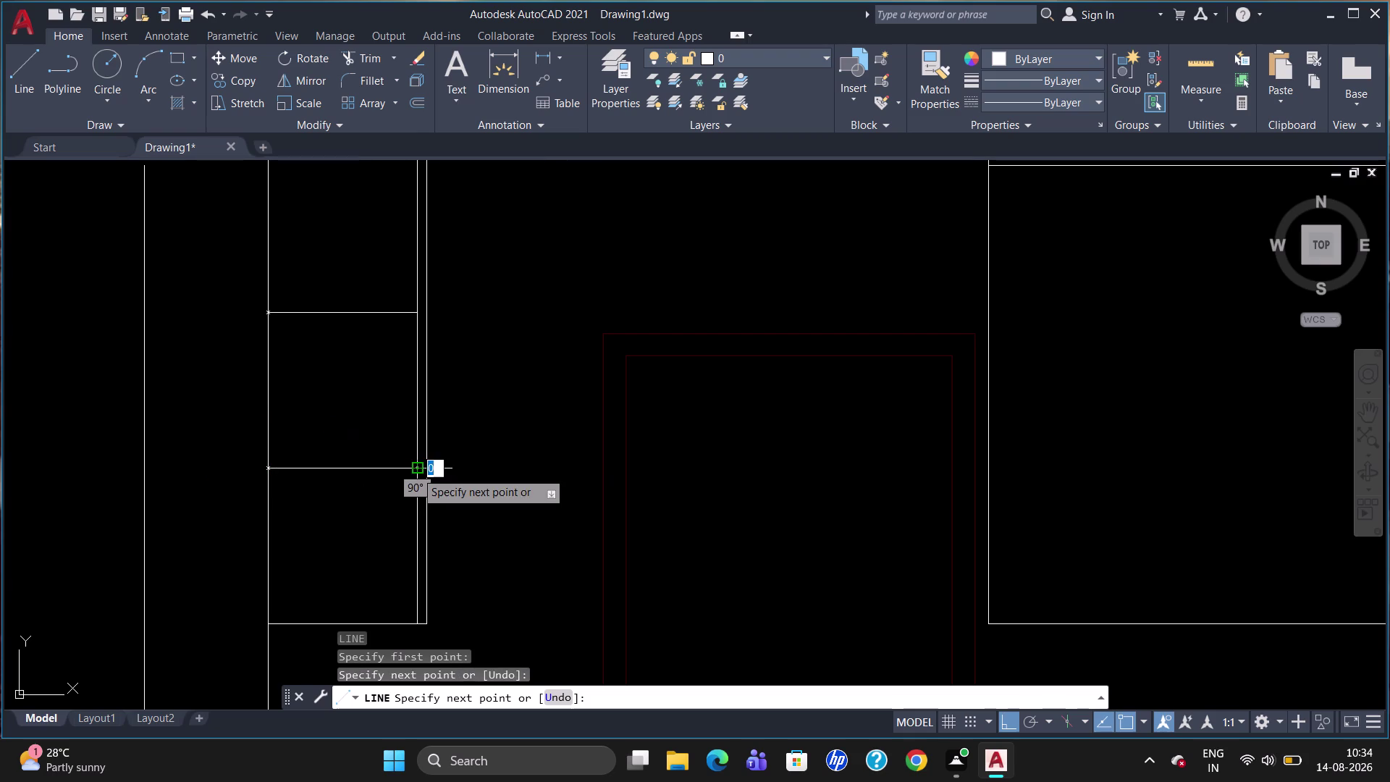
key(Escape)
scroll(down, 3)
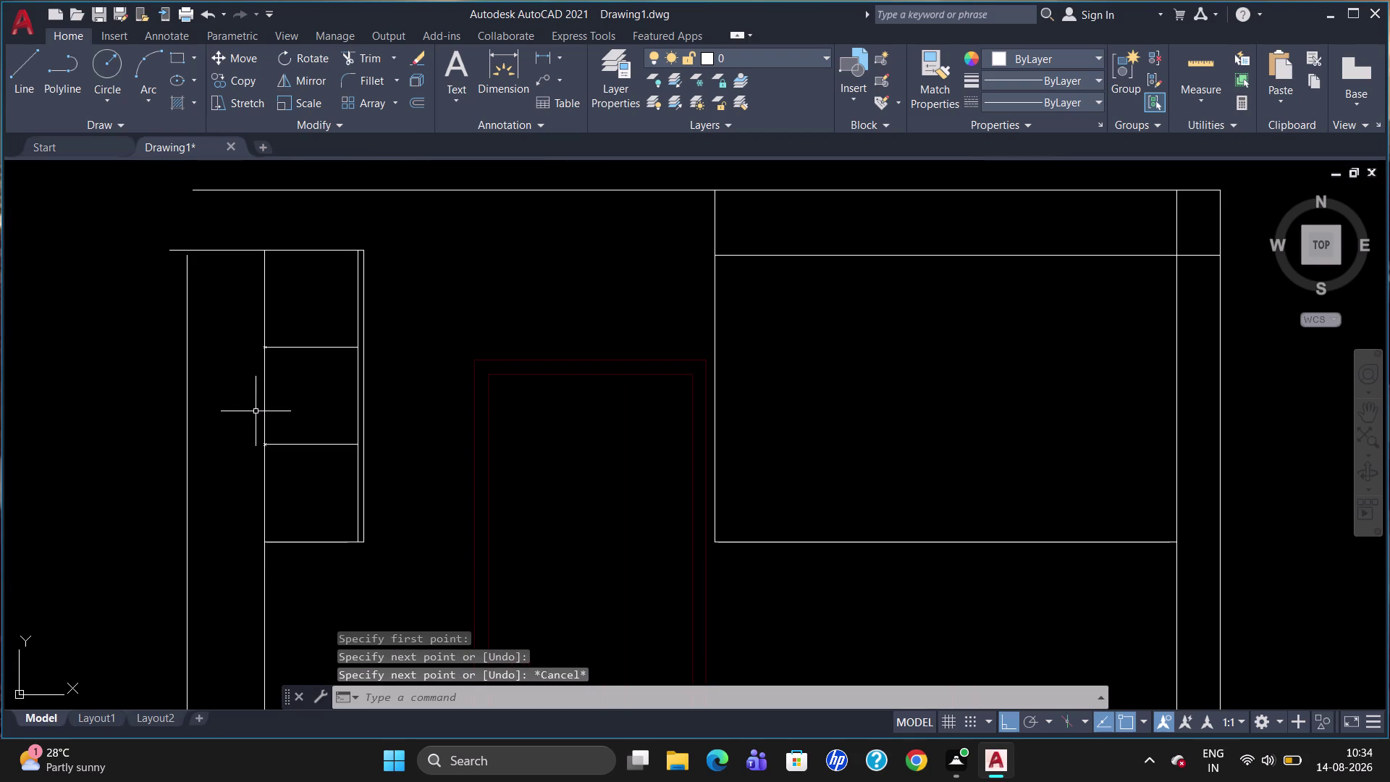
Zoom in and select the bottom horizontal line, then clear the selection.
scroll(up, 3)
scroll(up, 3)
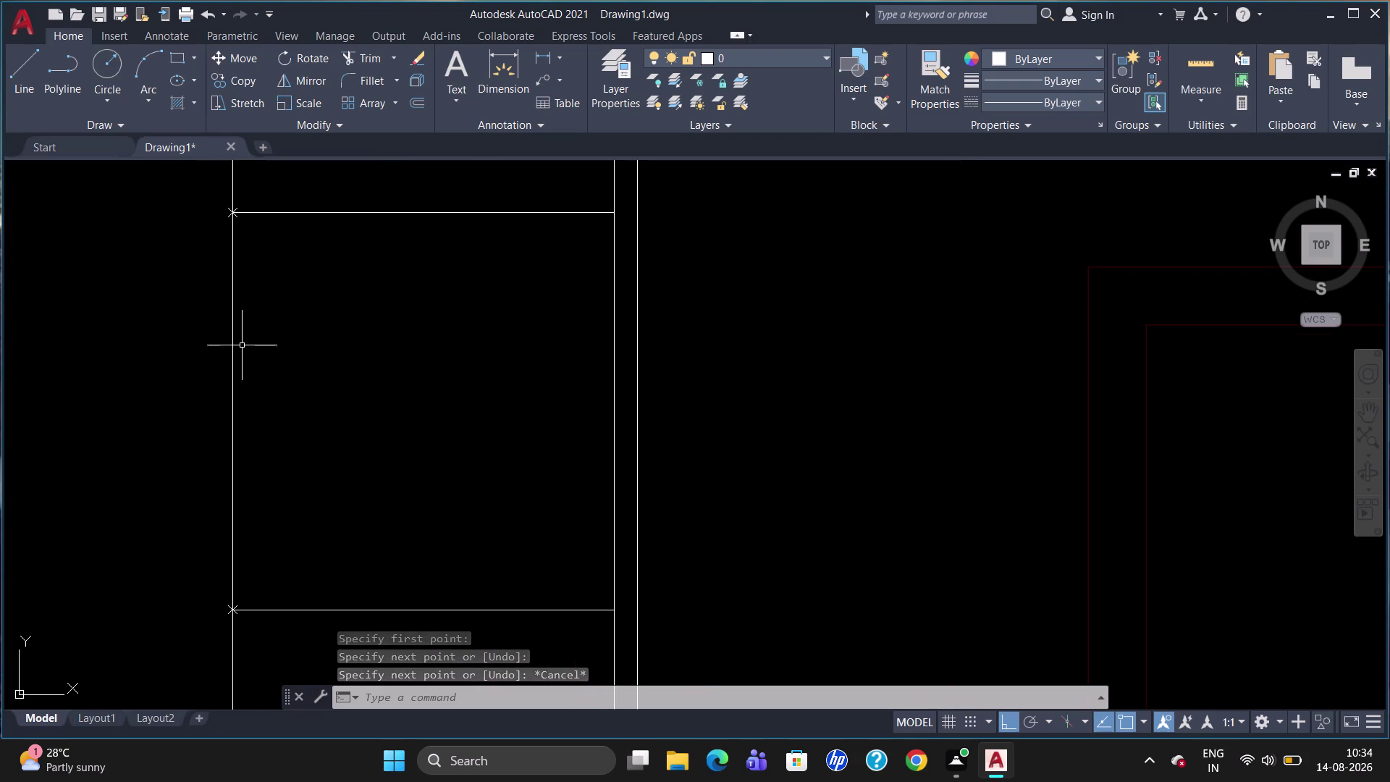
click(236, 209)
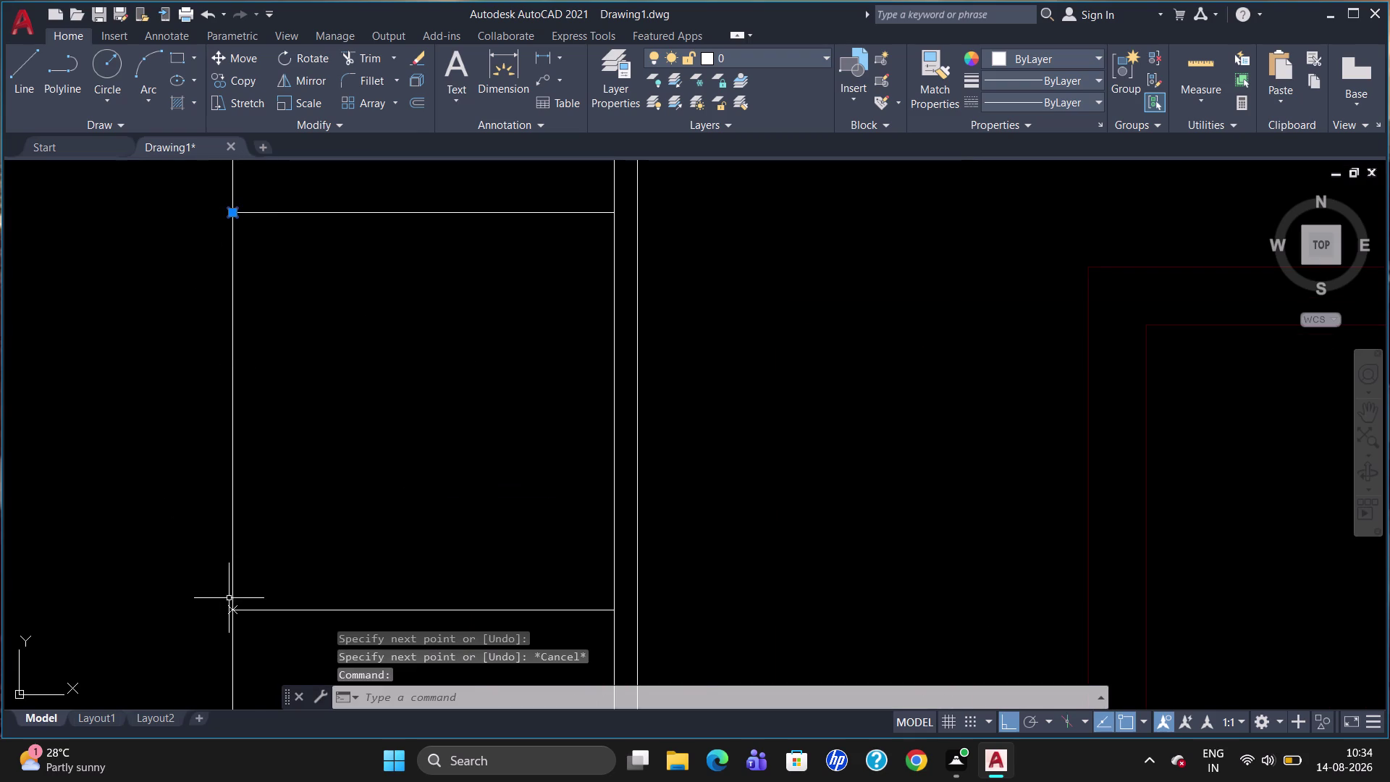
click(230, 609)
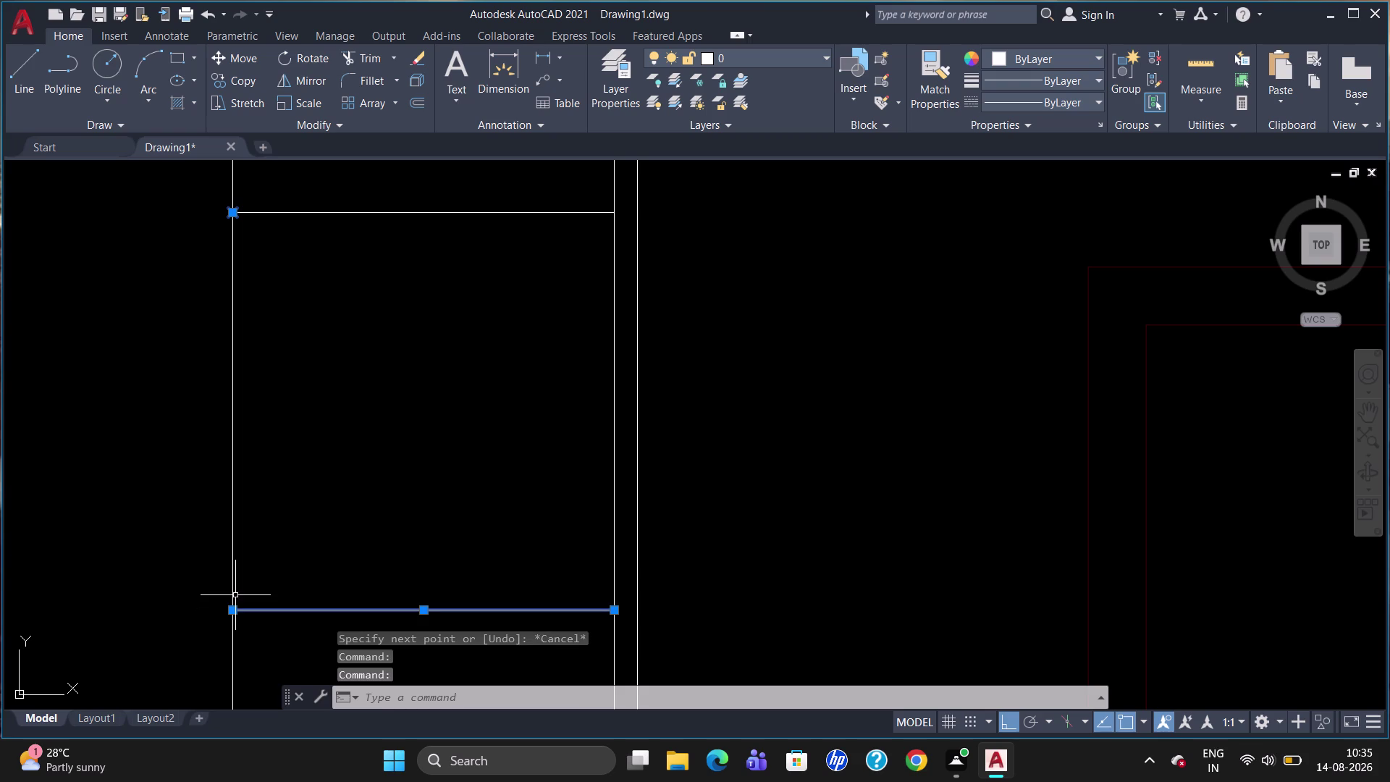
key(Escape)
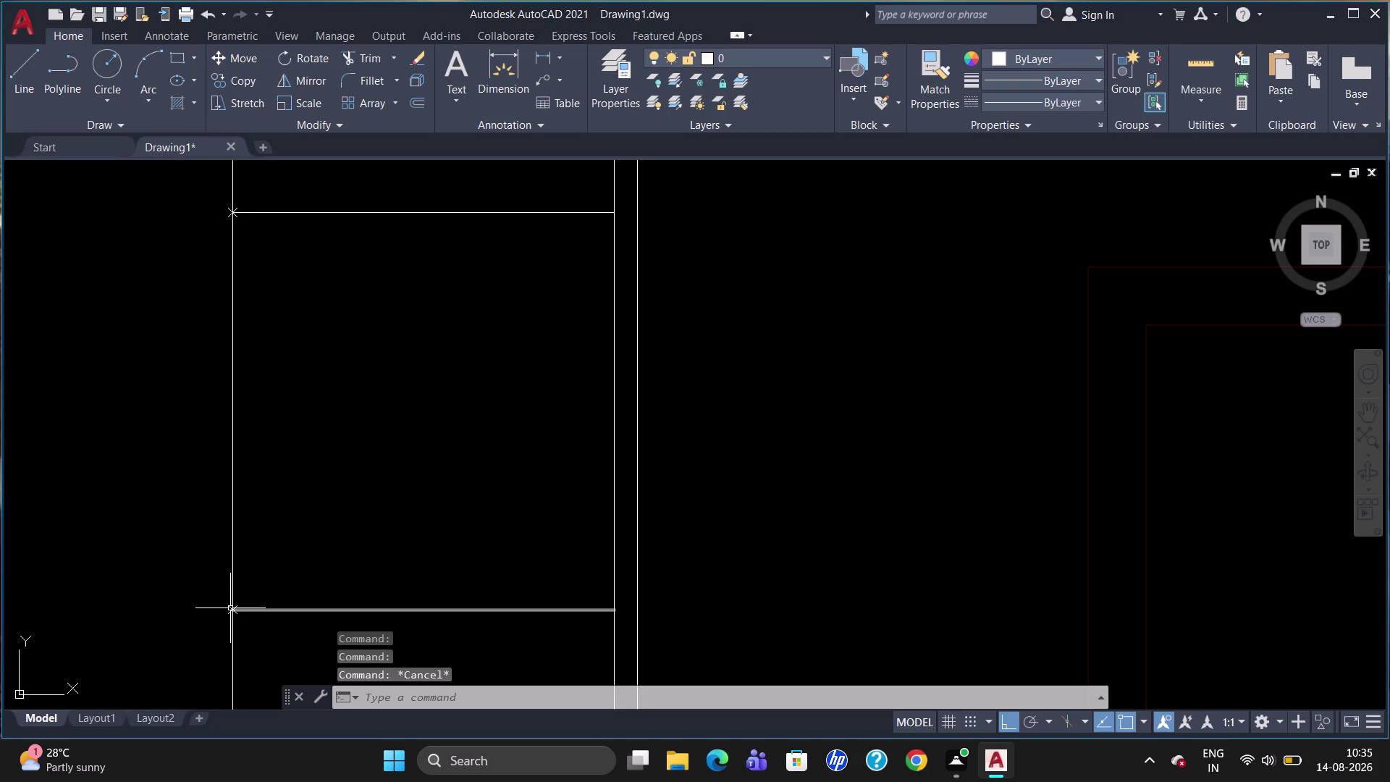
scroll(up, 3)
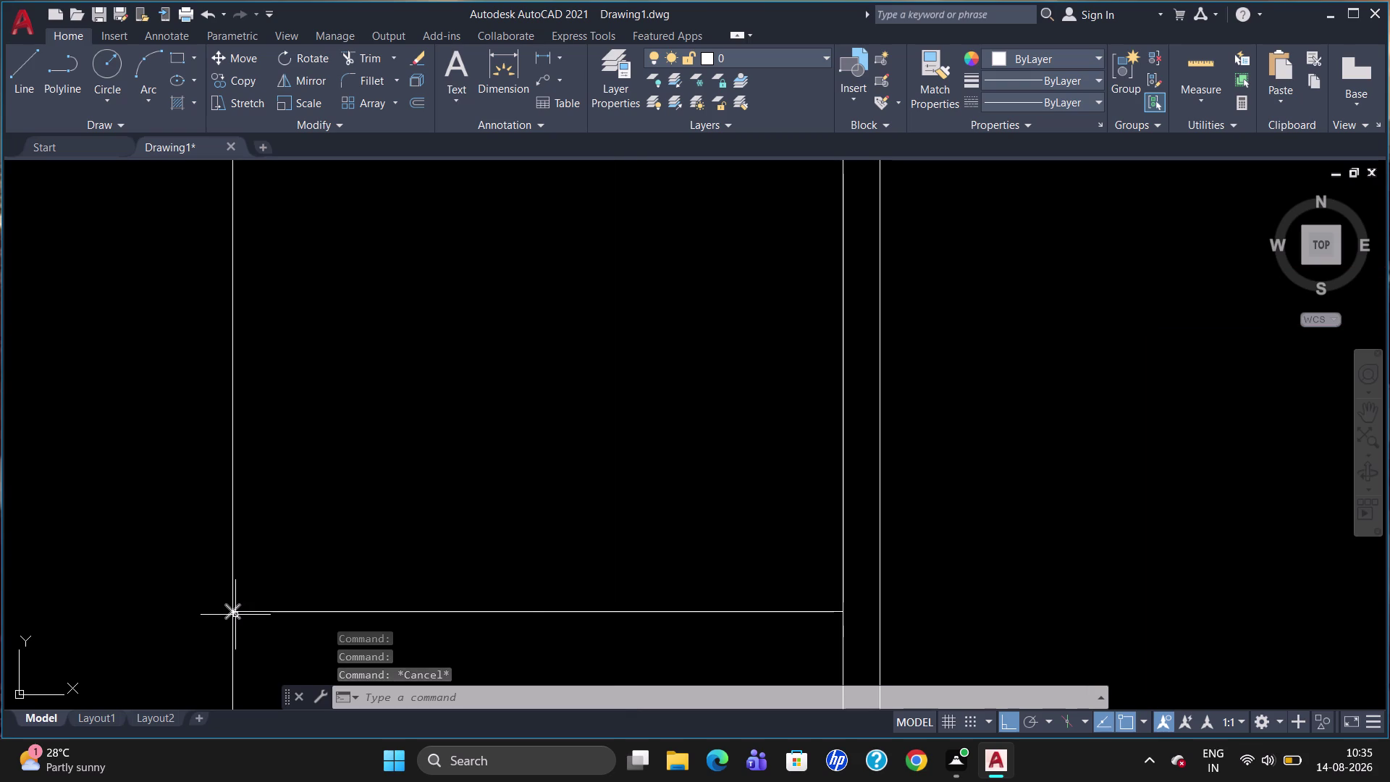
click(235, 615)
key(Escape)
Select the stray horizontal line near the cabinets and delete it.
scroll(up, 3)
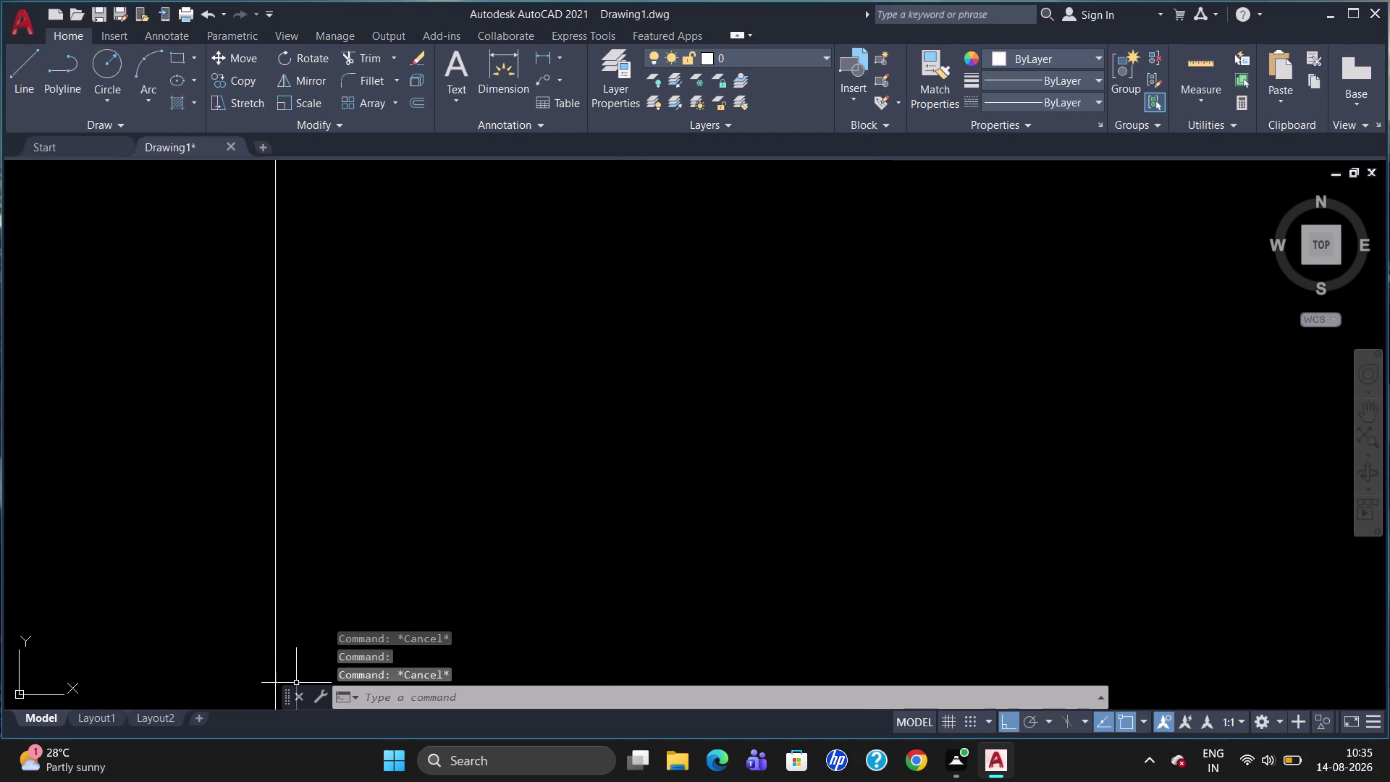
scroll(down, 3)
scroll(down, 3)
scroll(up, 3)
scroll(down, 3)
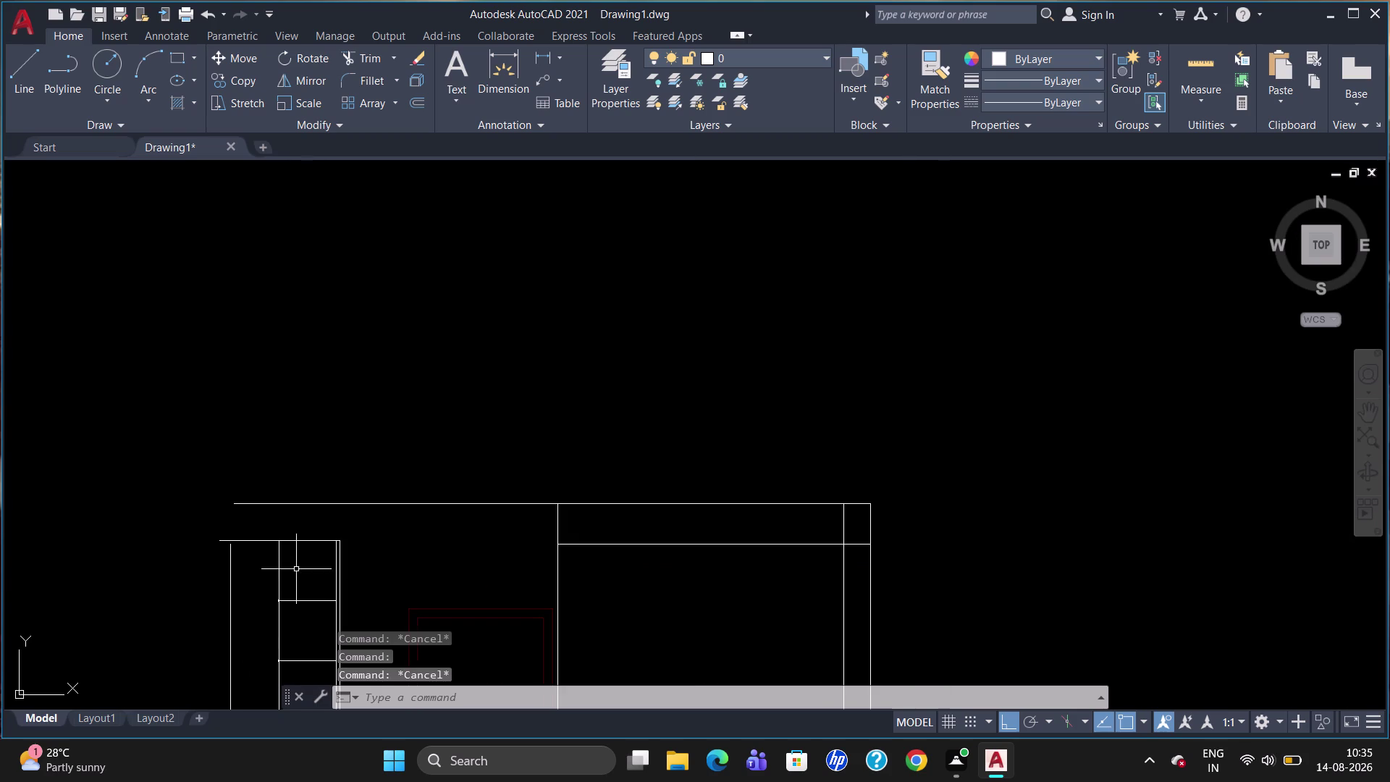
scroll(down, 3)
scroll(up, 3)
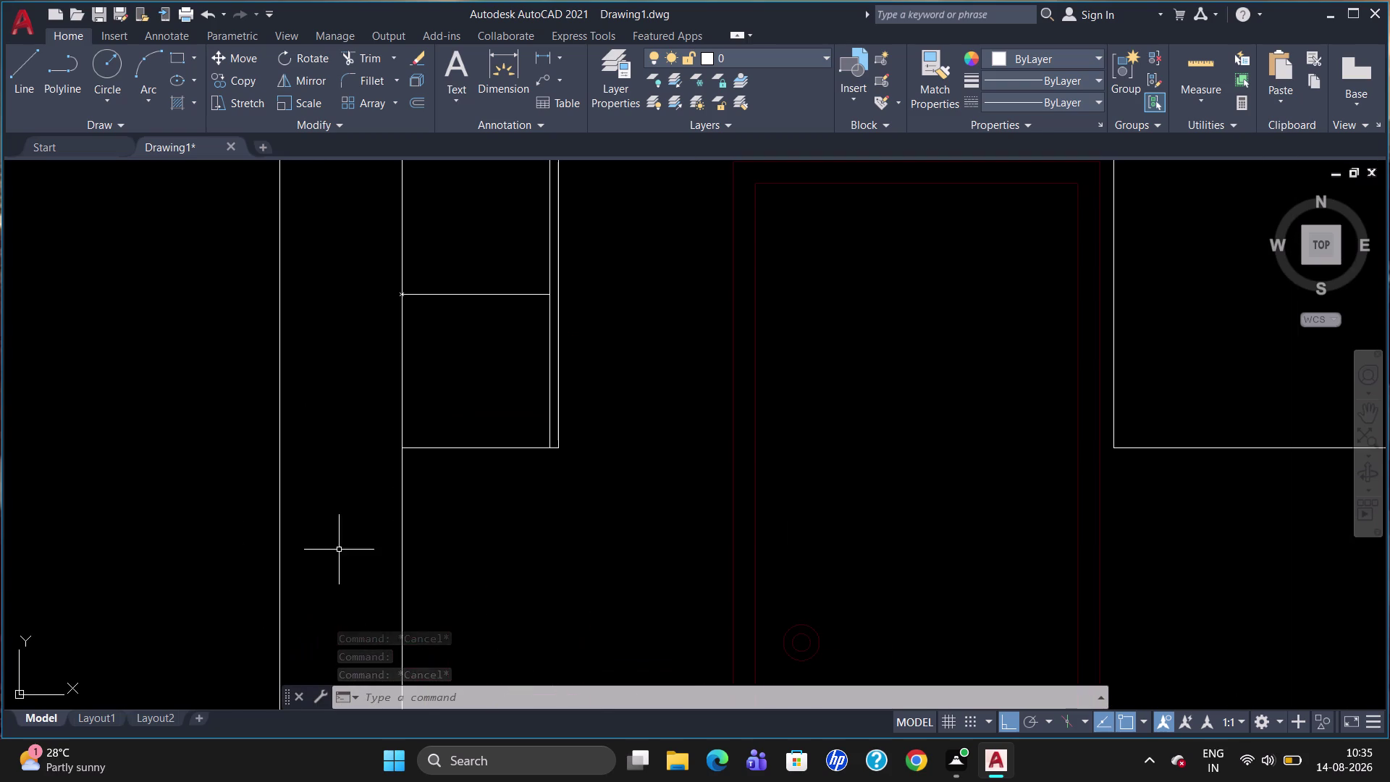
scroll(down, 3)
scroll(up, 3)
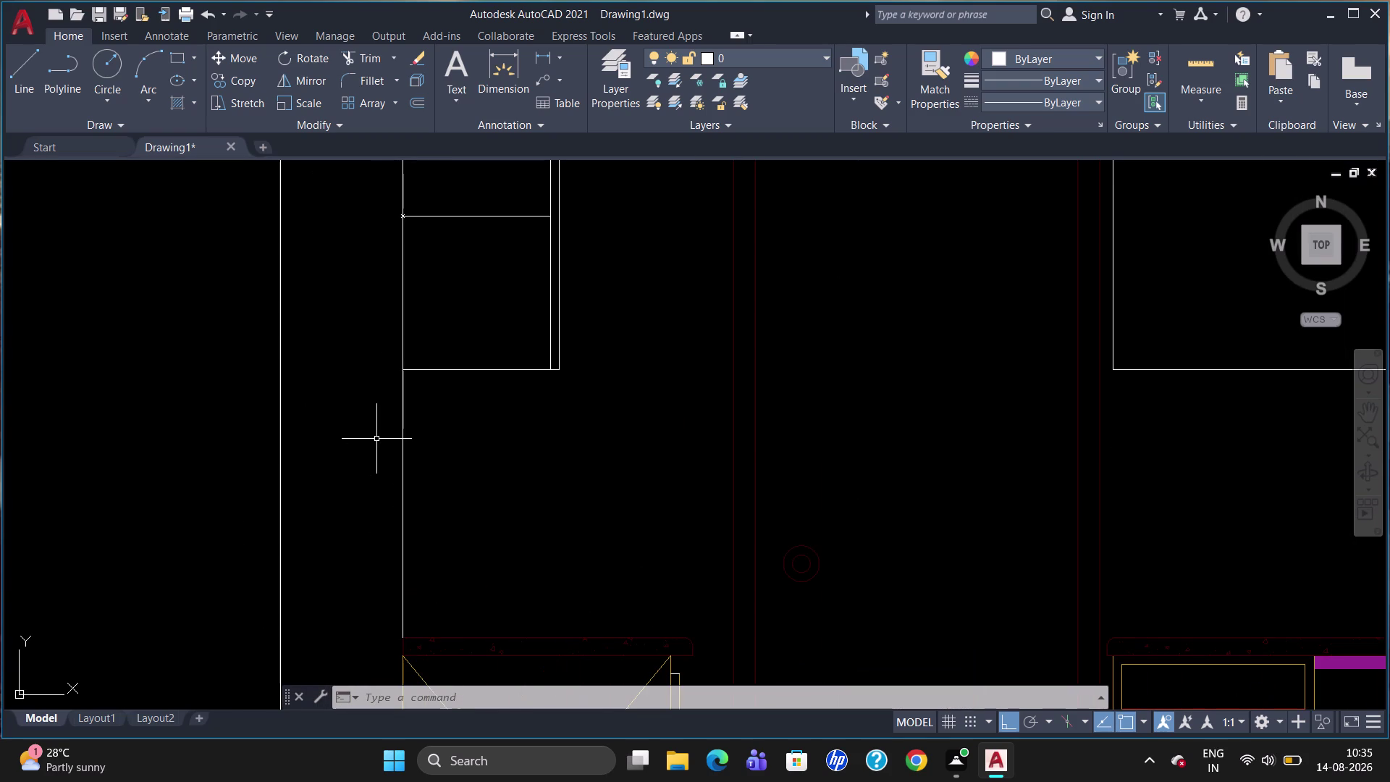
scroll(up, 3)
scroll(down, 3)
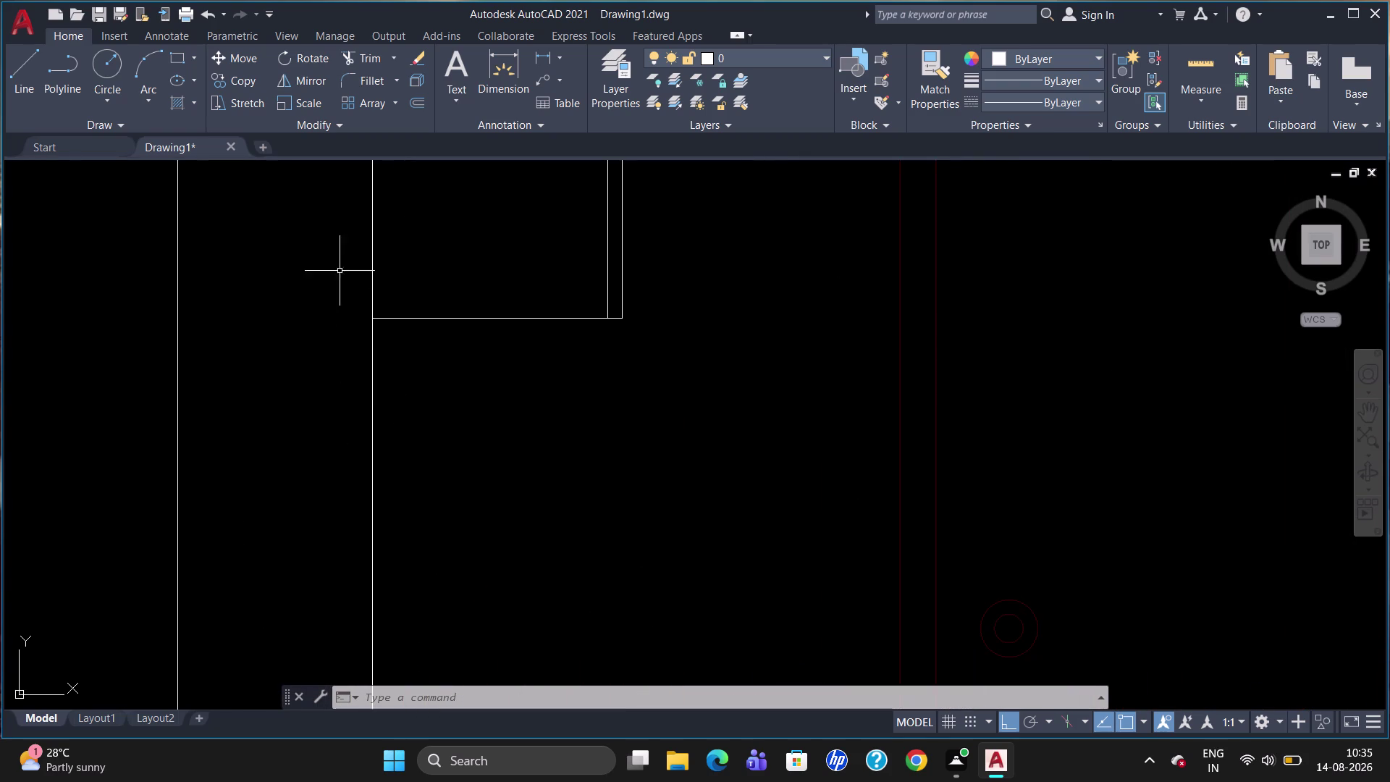
scroll(up, 3)
scroll(down, 3)
scroll(down, 3)
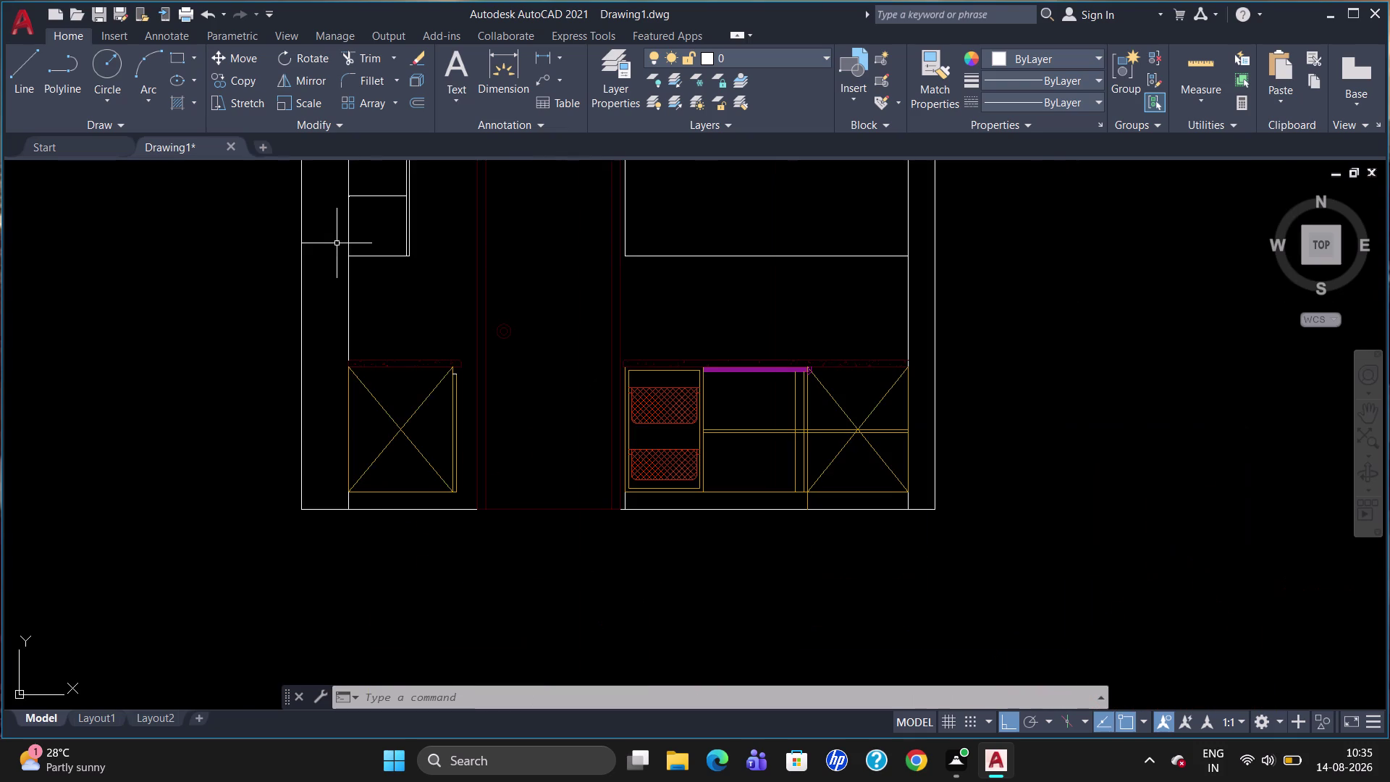
scroll(up, 3)
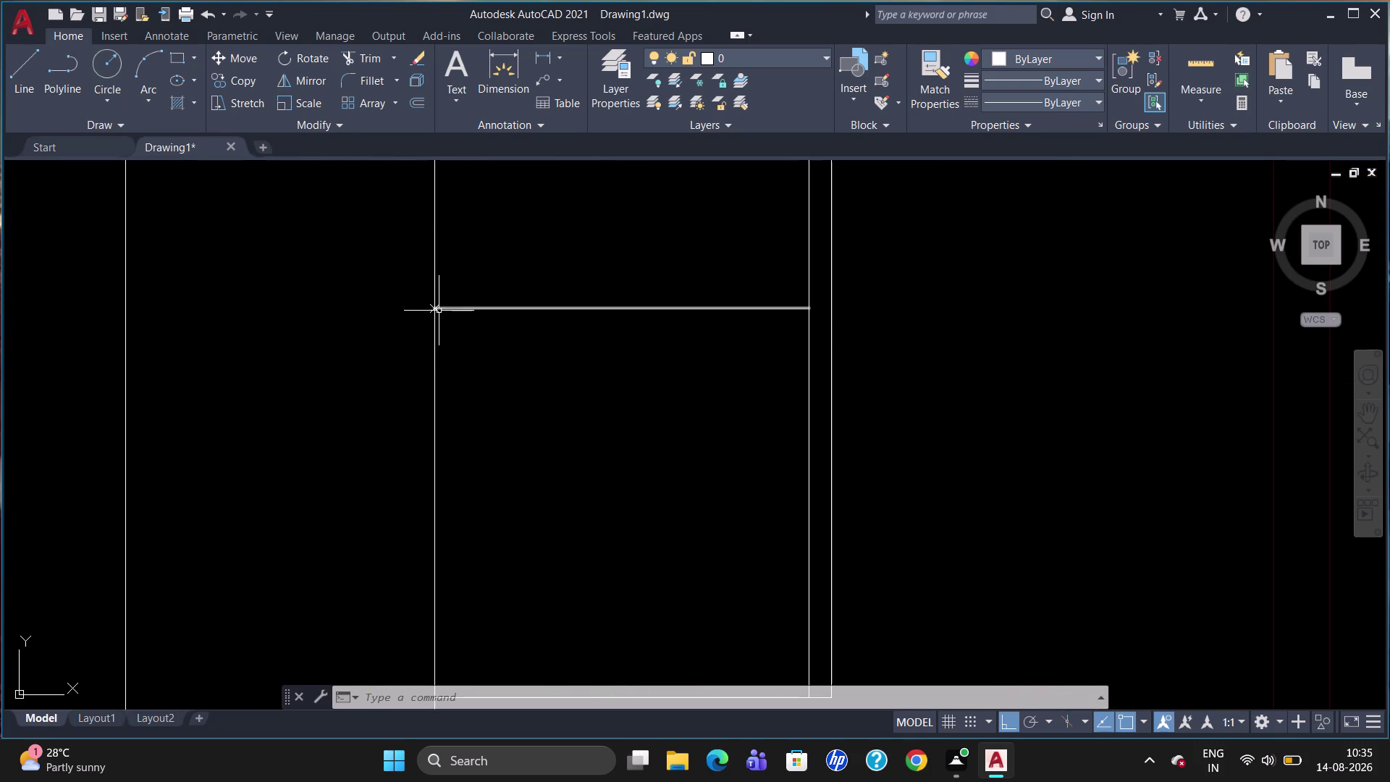
click(438, 311)
key(Delete)
Window-select a small leftover element near the cabinets and delete it.
scroll(down, 3)
scroll(up, 3)
scroll(down, 3)
scroll(up, 3)
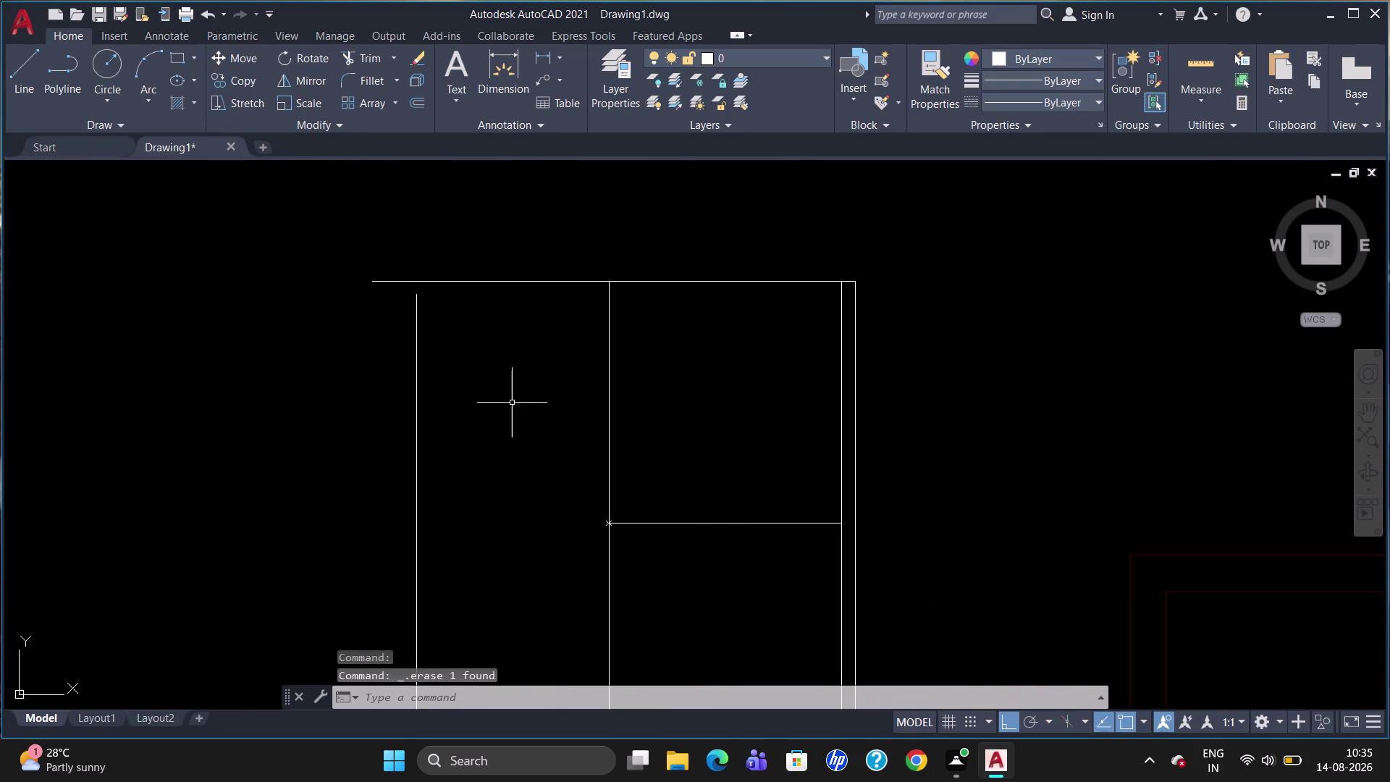
scroll(up, 3)
click(641, 541)
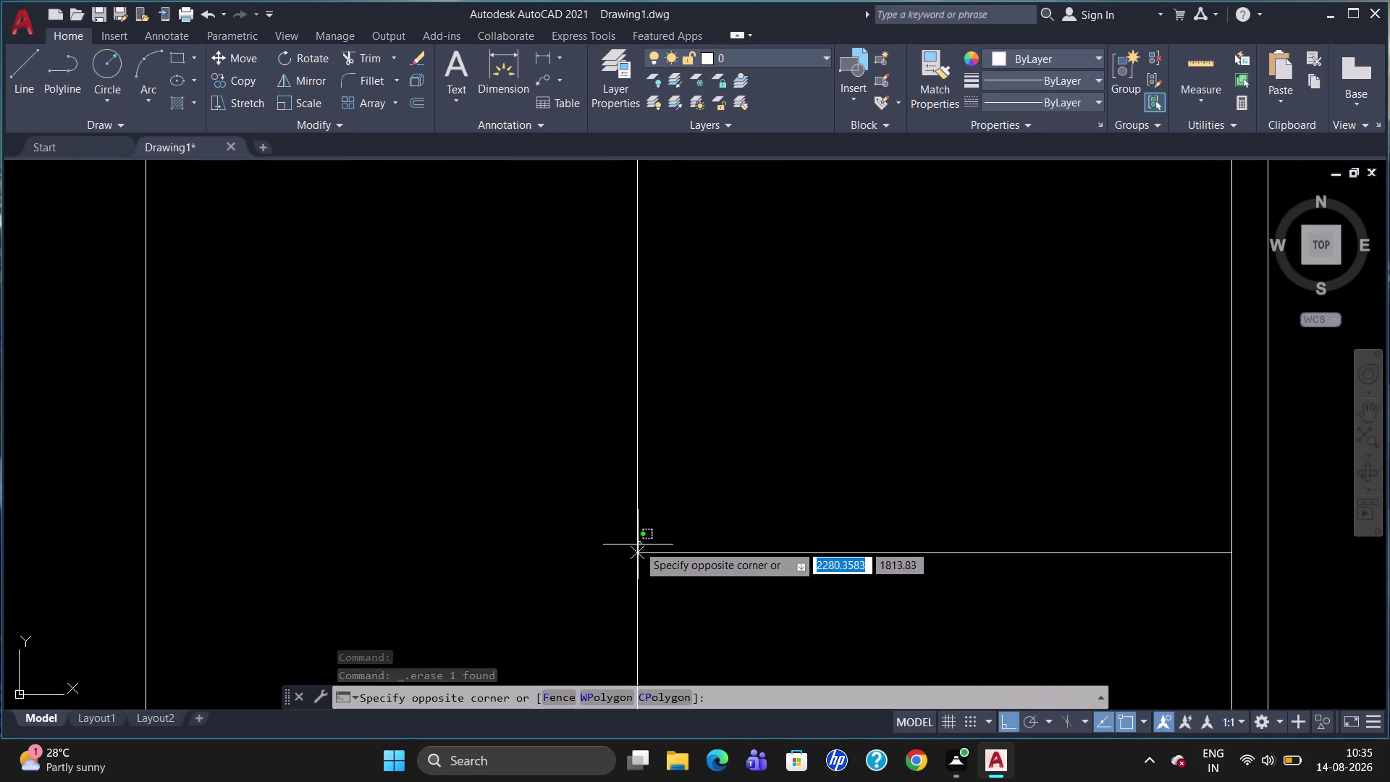
click(640, 552)
key(Delete)
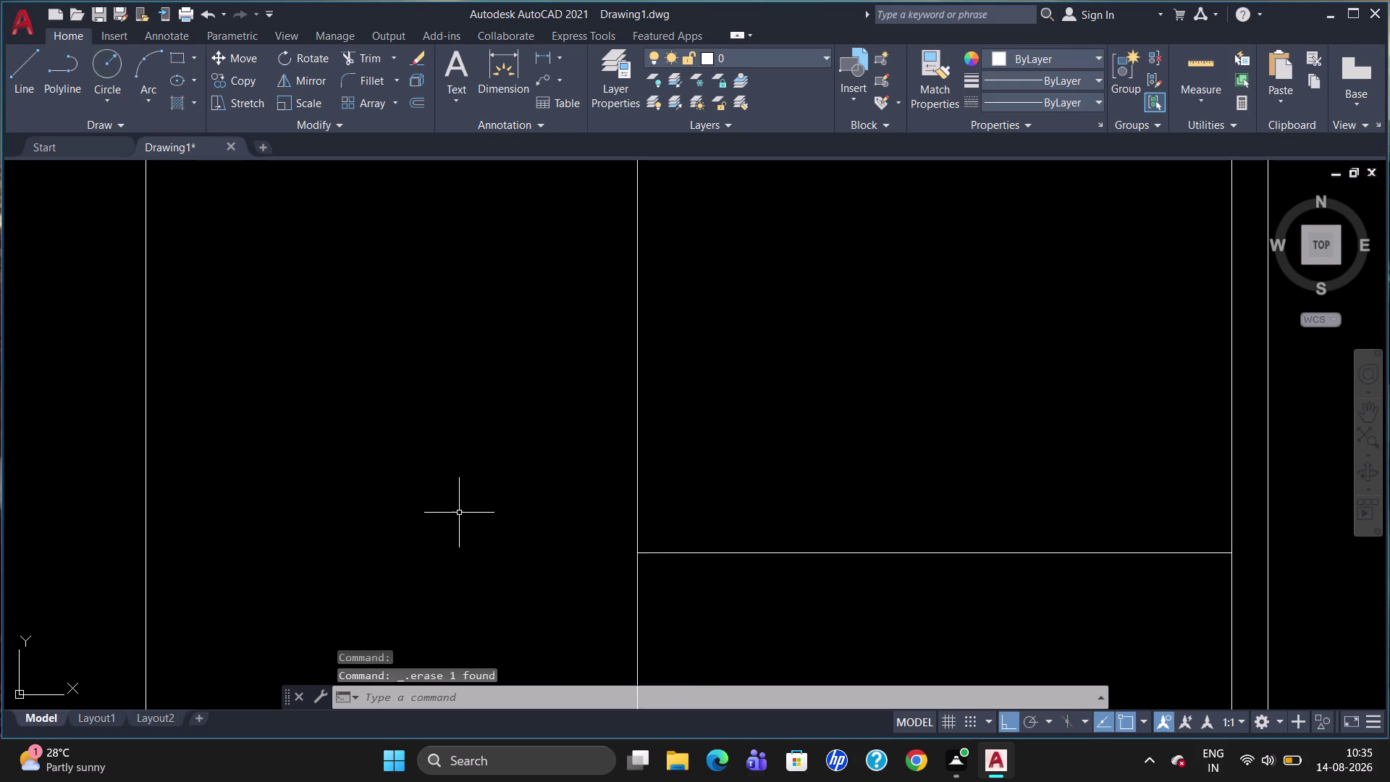
key(Escape)
scroll(down, 3)
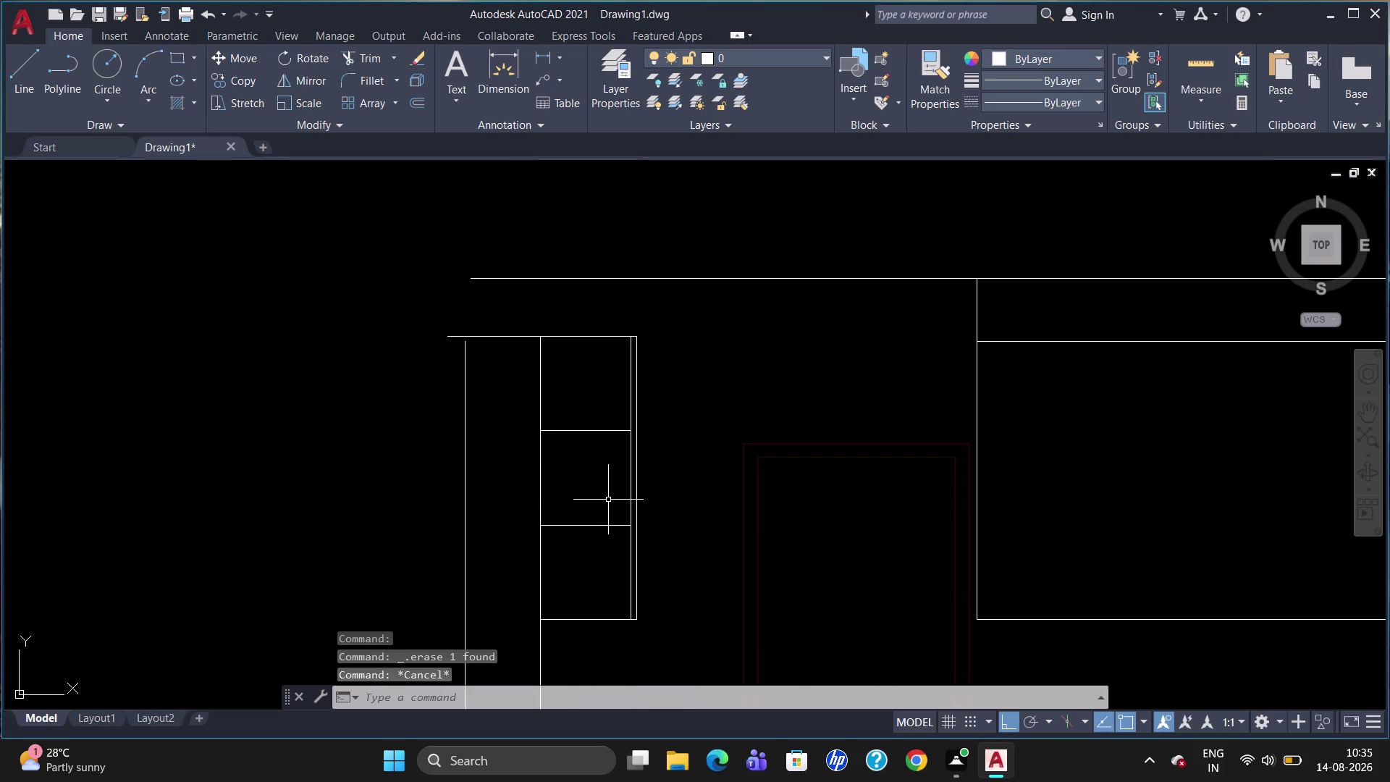
Offset both shelf lines downward by 20.
key(o)
key(Return)
text(2)
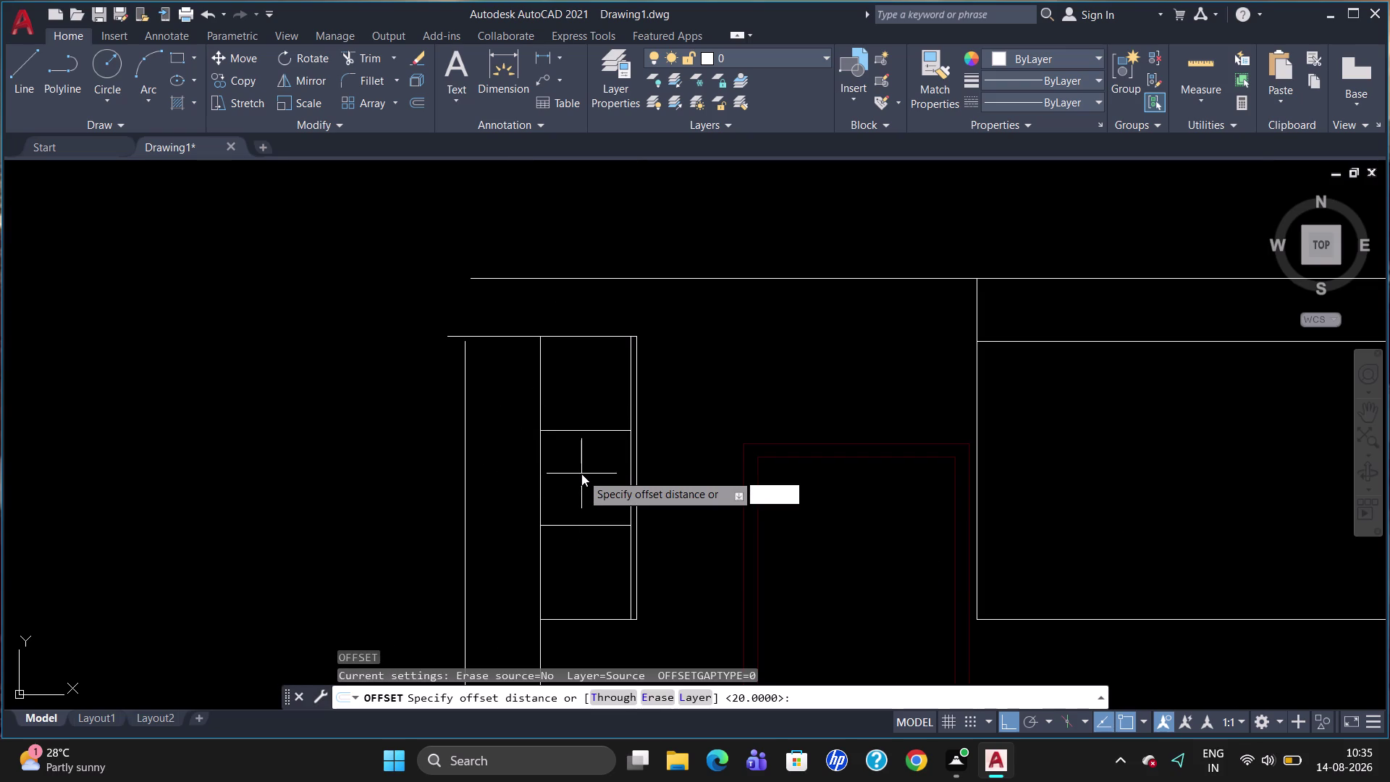
text(0)
key(Return)
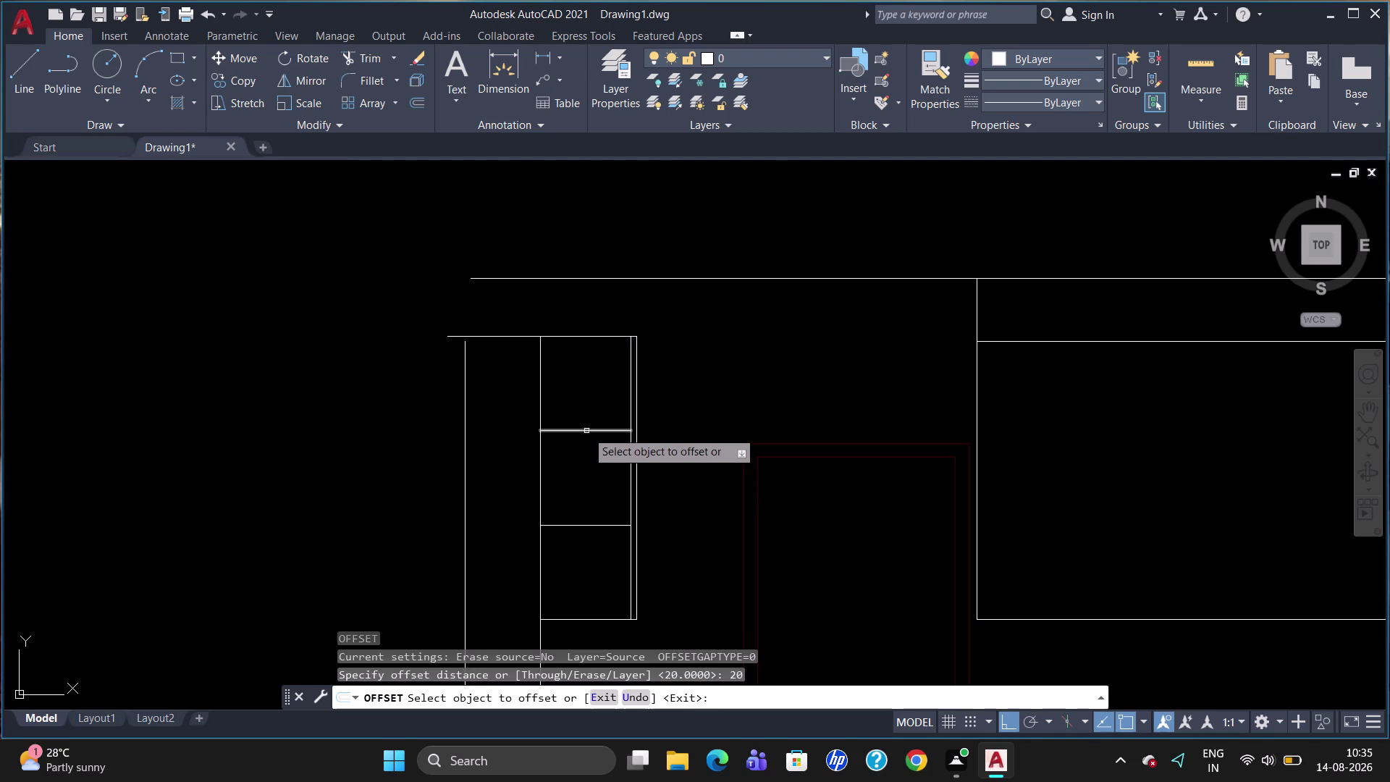
click(587, 431)
click(592, 451)
click(598, 524)
click(598, 538)
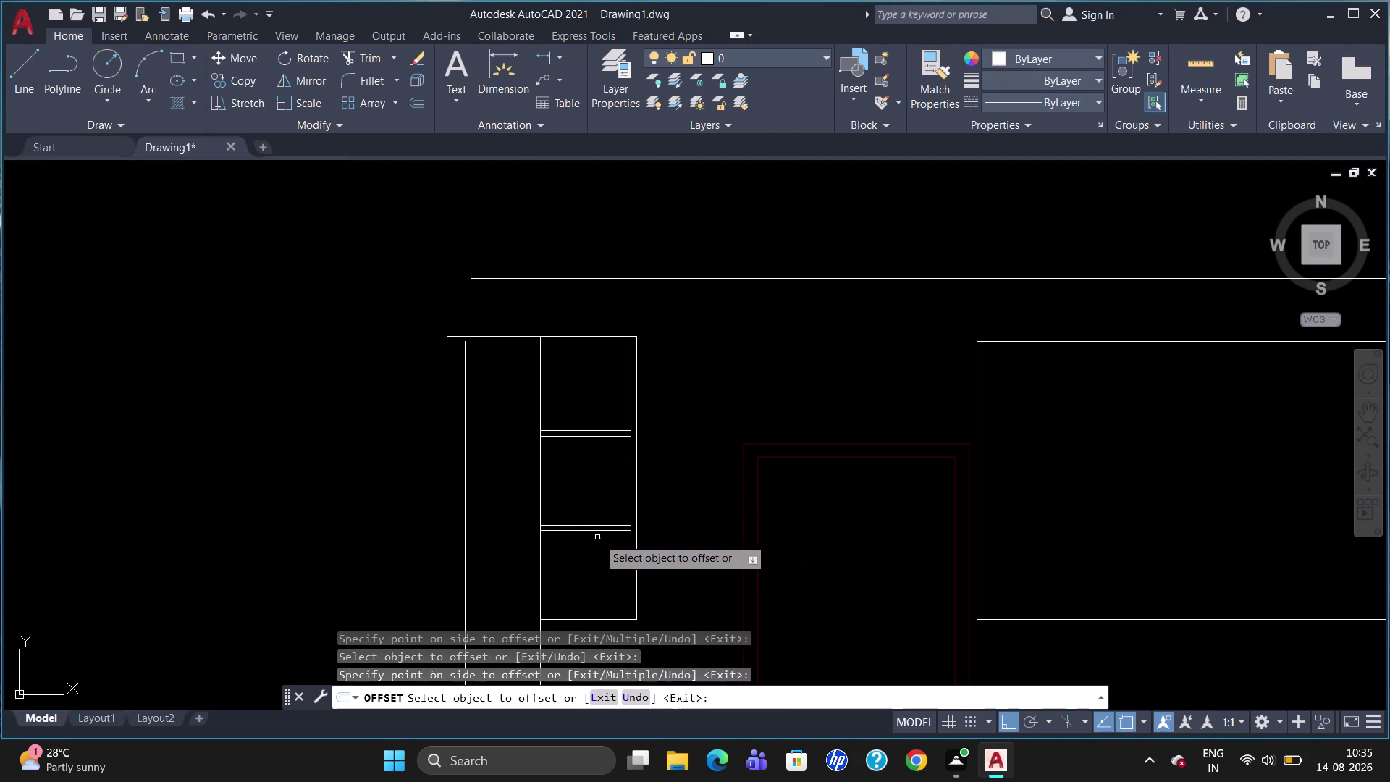
key(Escape)
Draw diagonals from bottom-left to top-right and from top-left to bottom-right corners.
key(l)
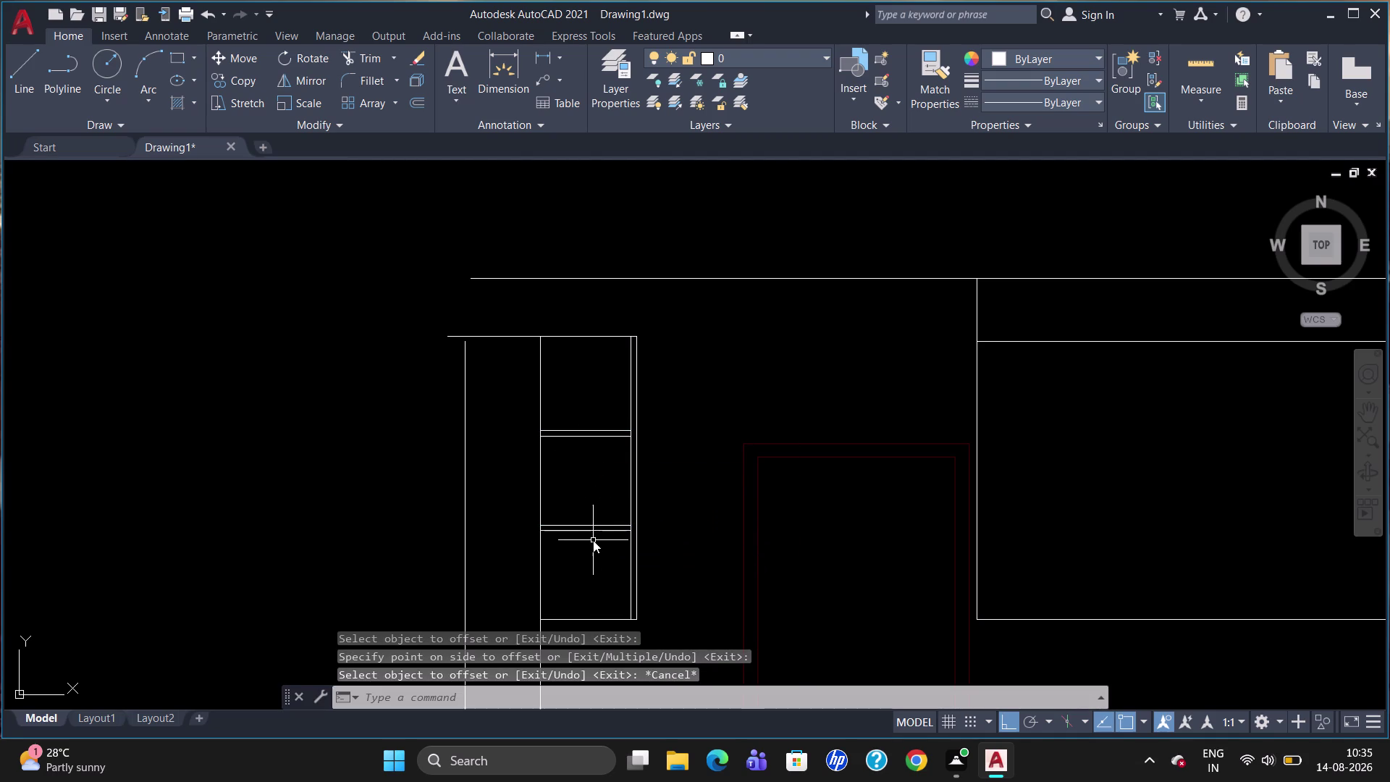
key(Return)
click(544, 619)
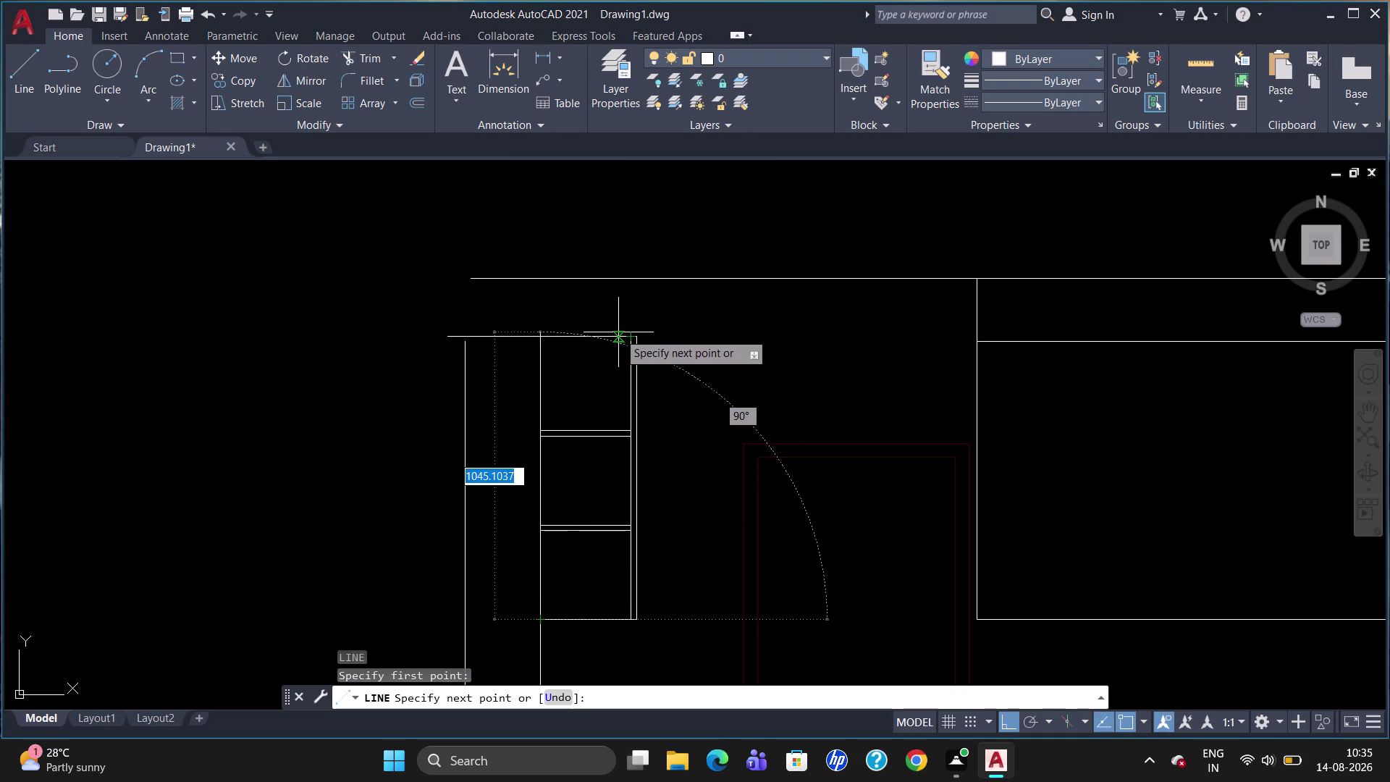
click(626, 338)
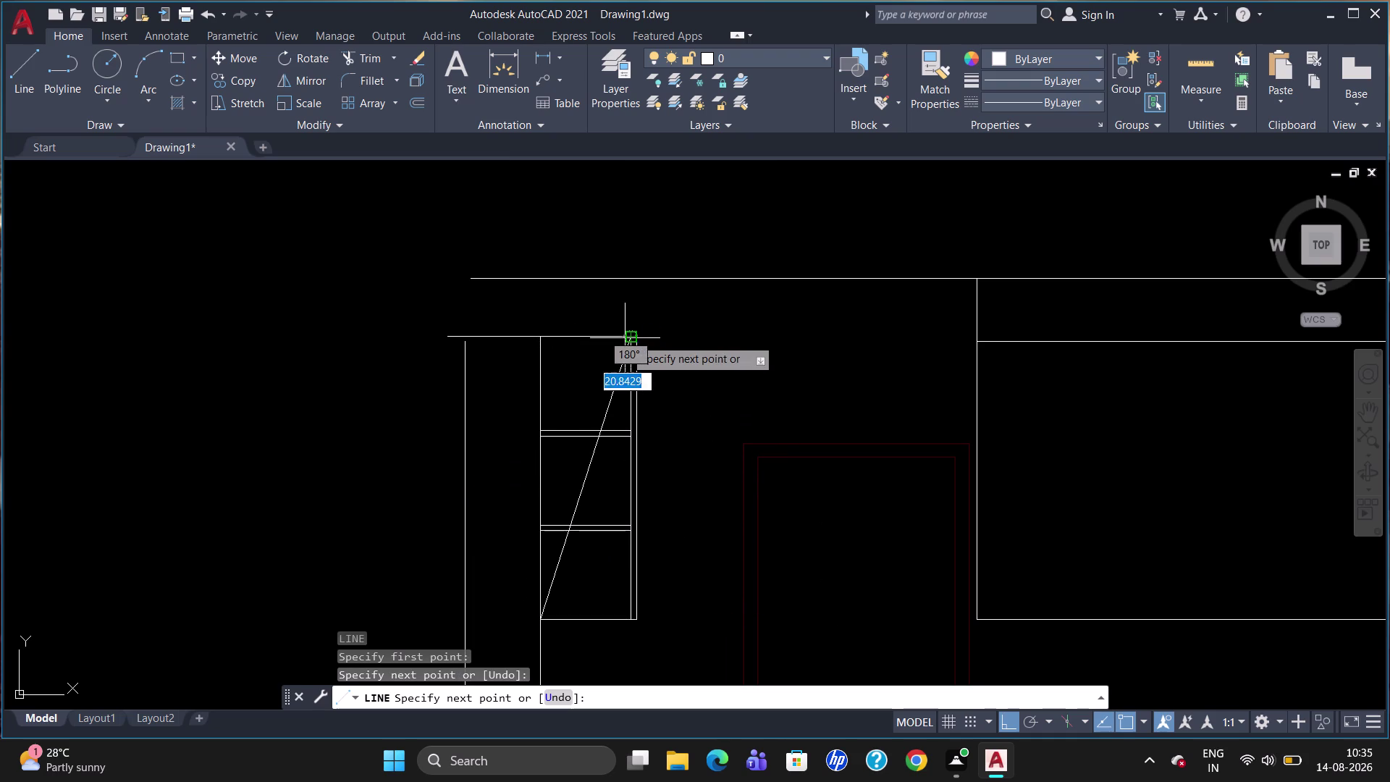
key(Escape)
key(l)
key(Return)
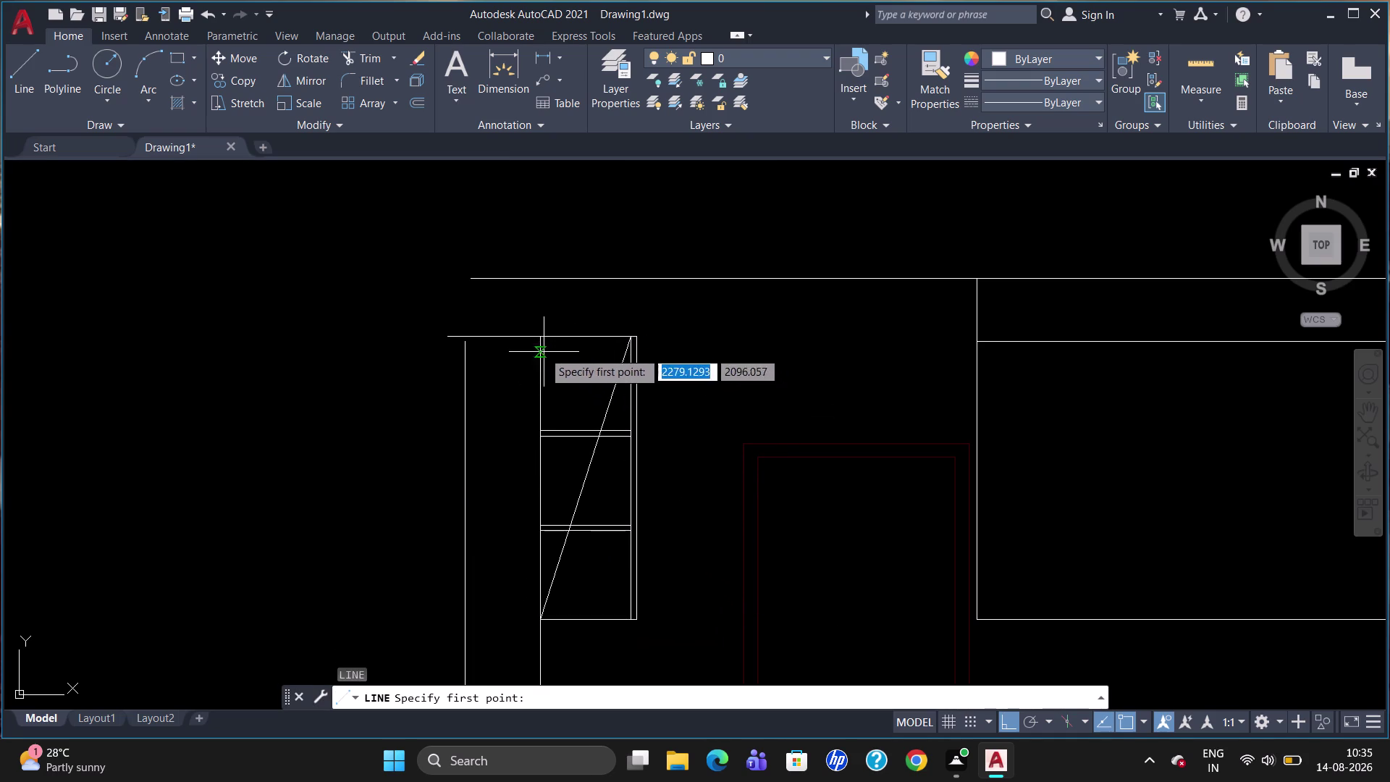
click(540, 341)
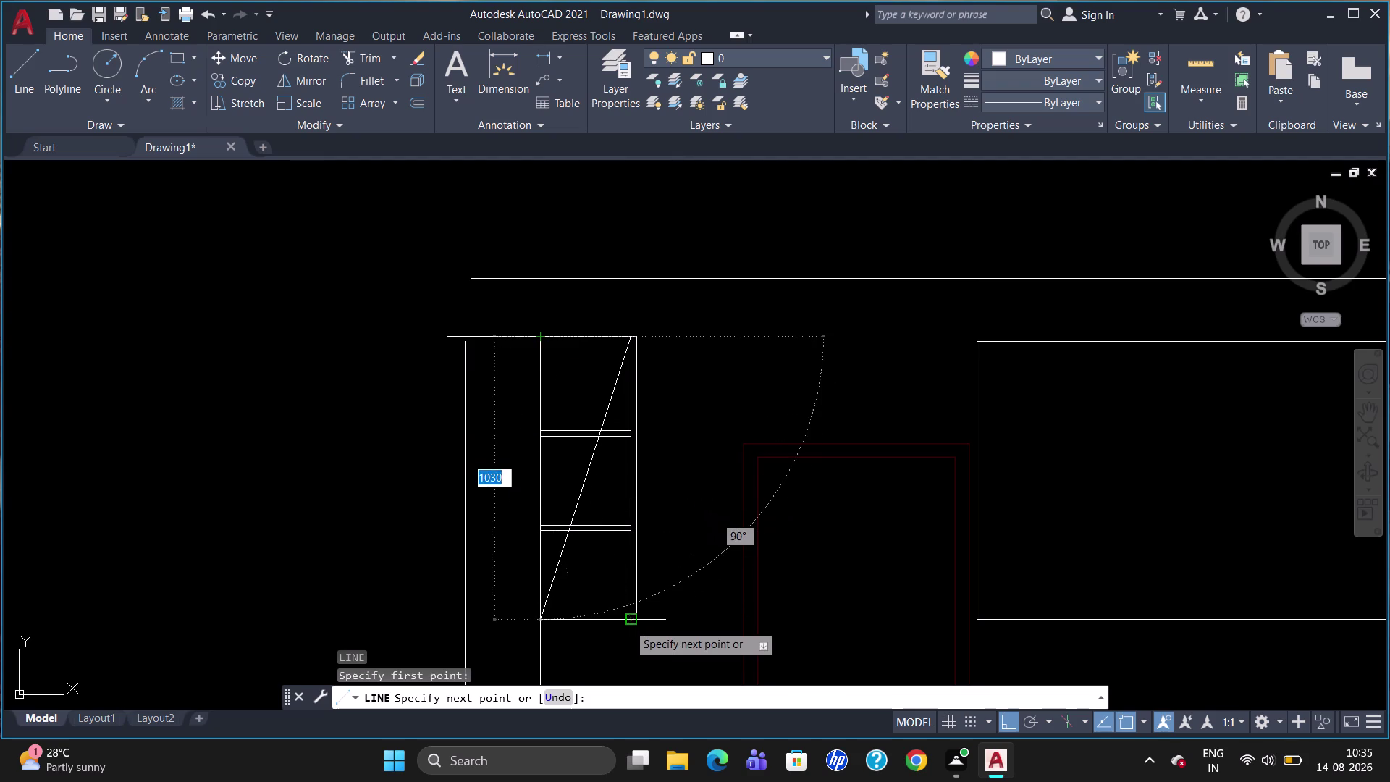
click(625, 625)
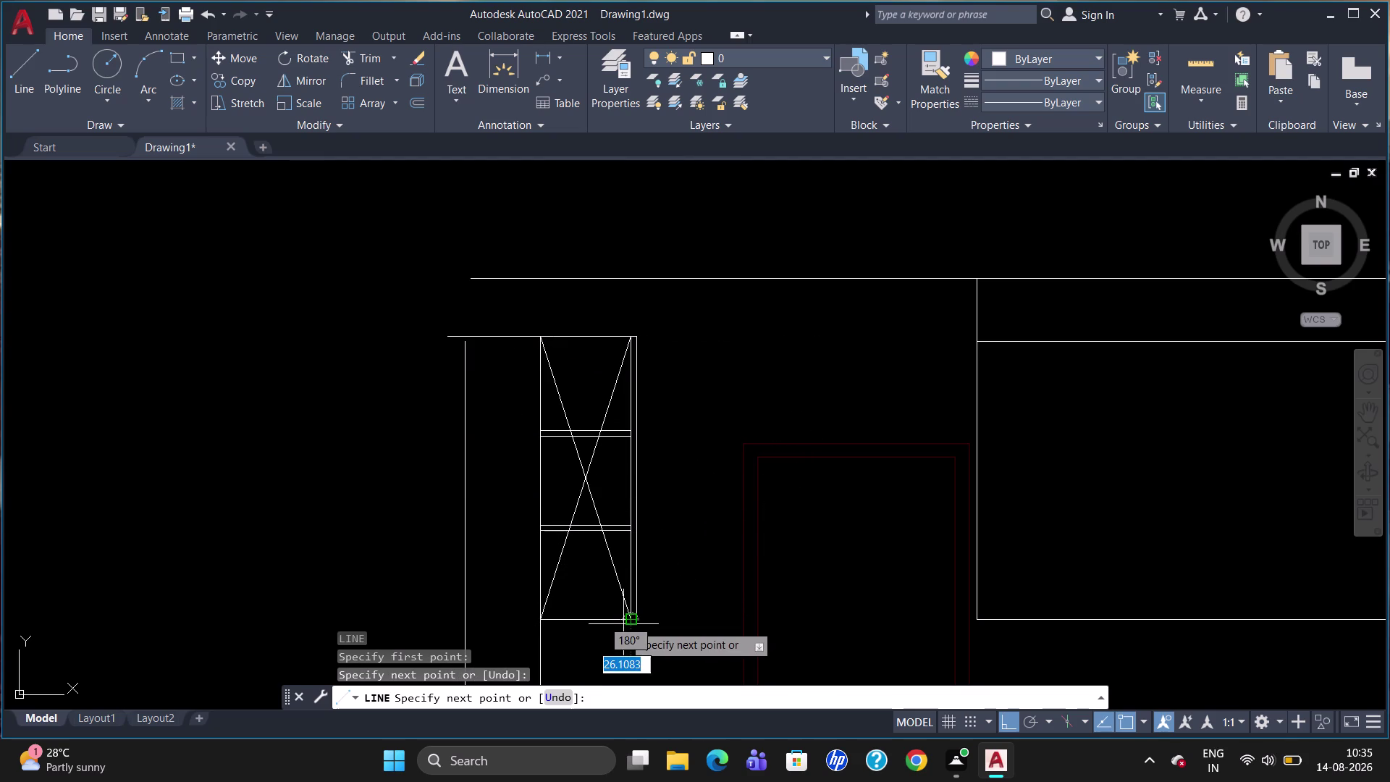
key(Escape)
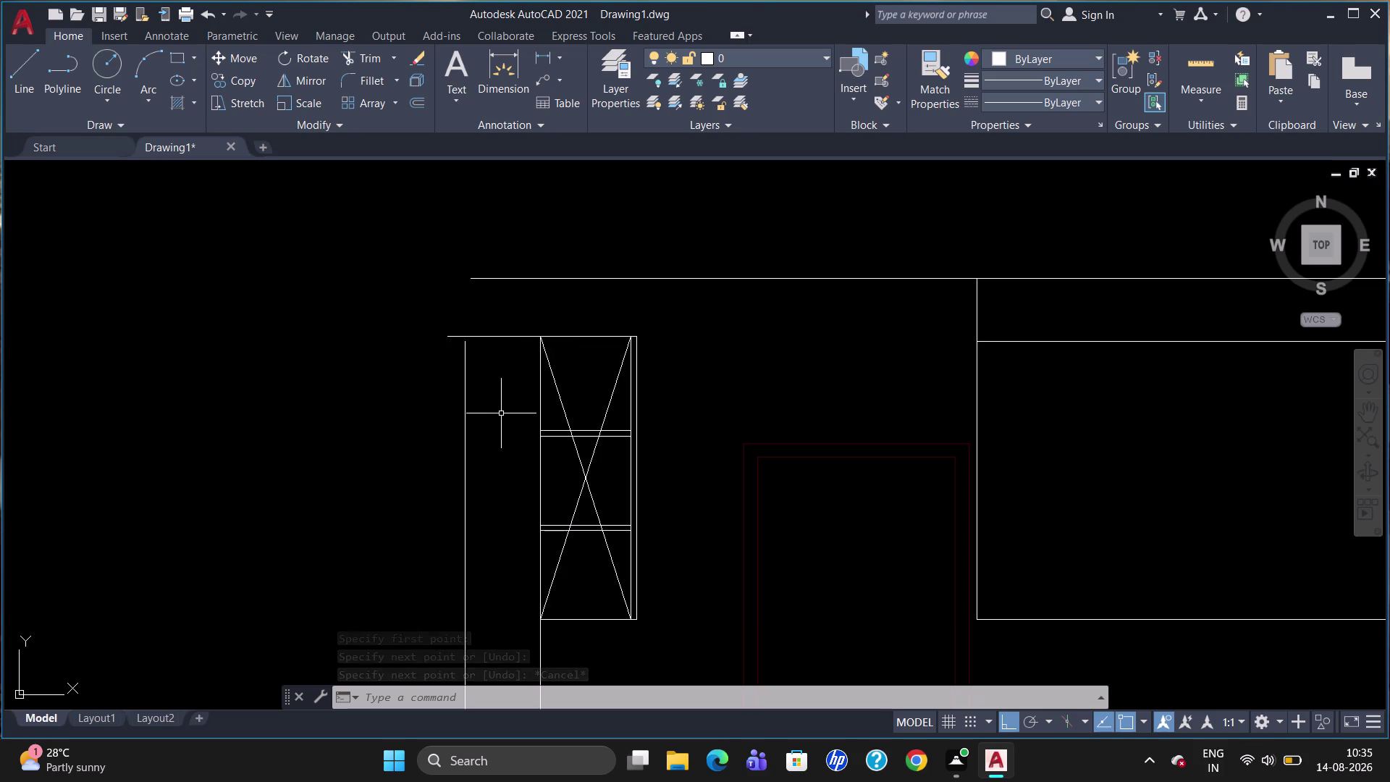
Attempt to break the long top line at the cabinet's top-left corner.
text(BR)
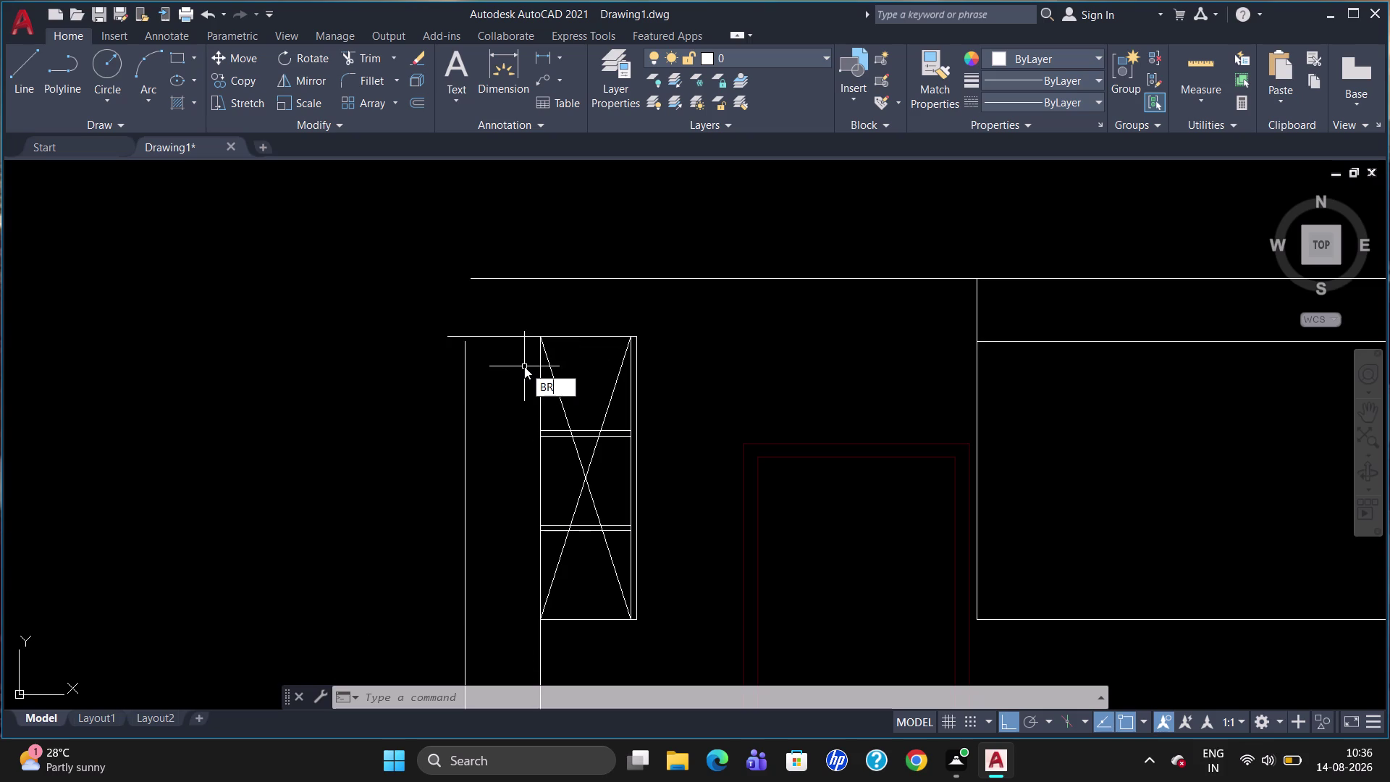
click(575, 418)
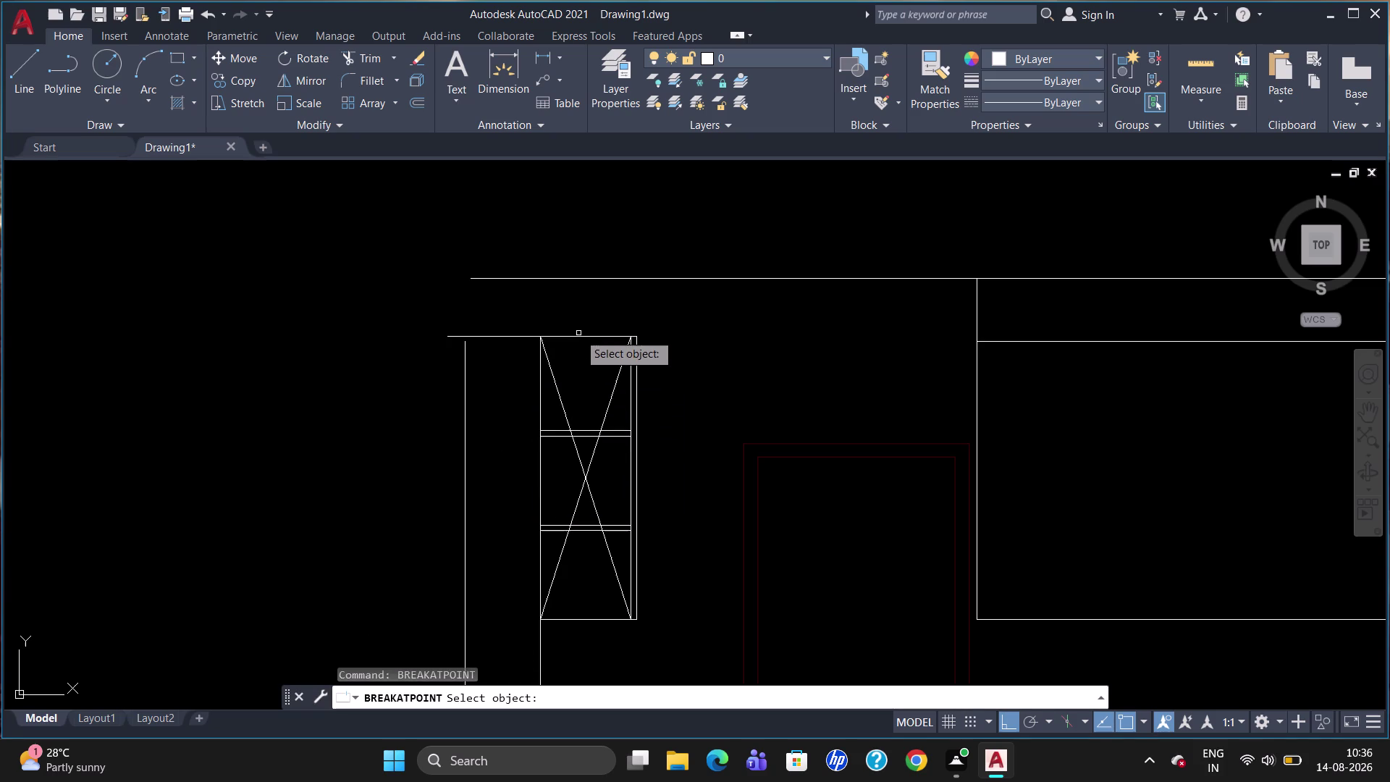
click(578, 336)
click(538, 338)
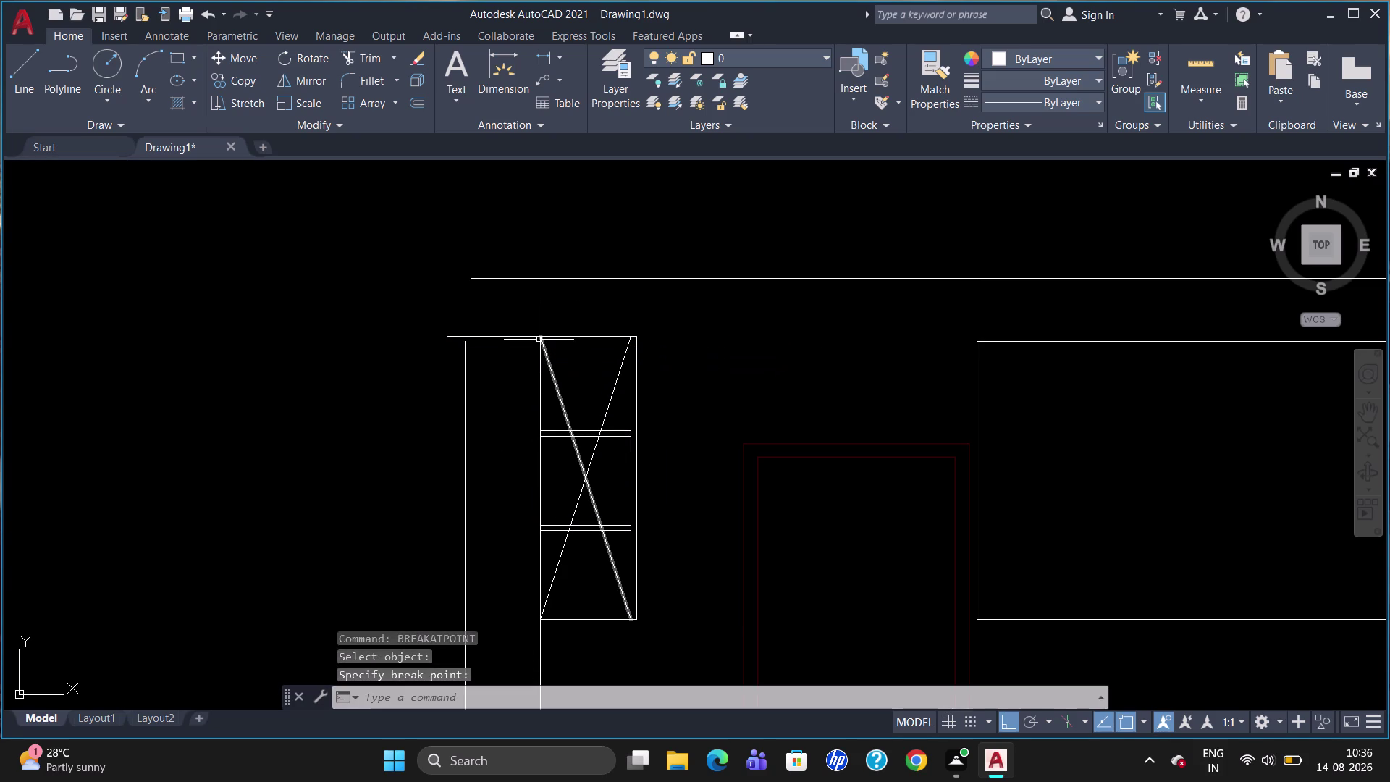
key(Escape)
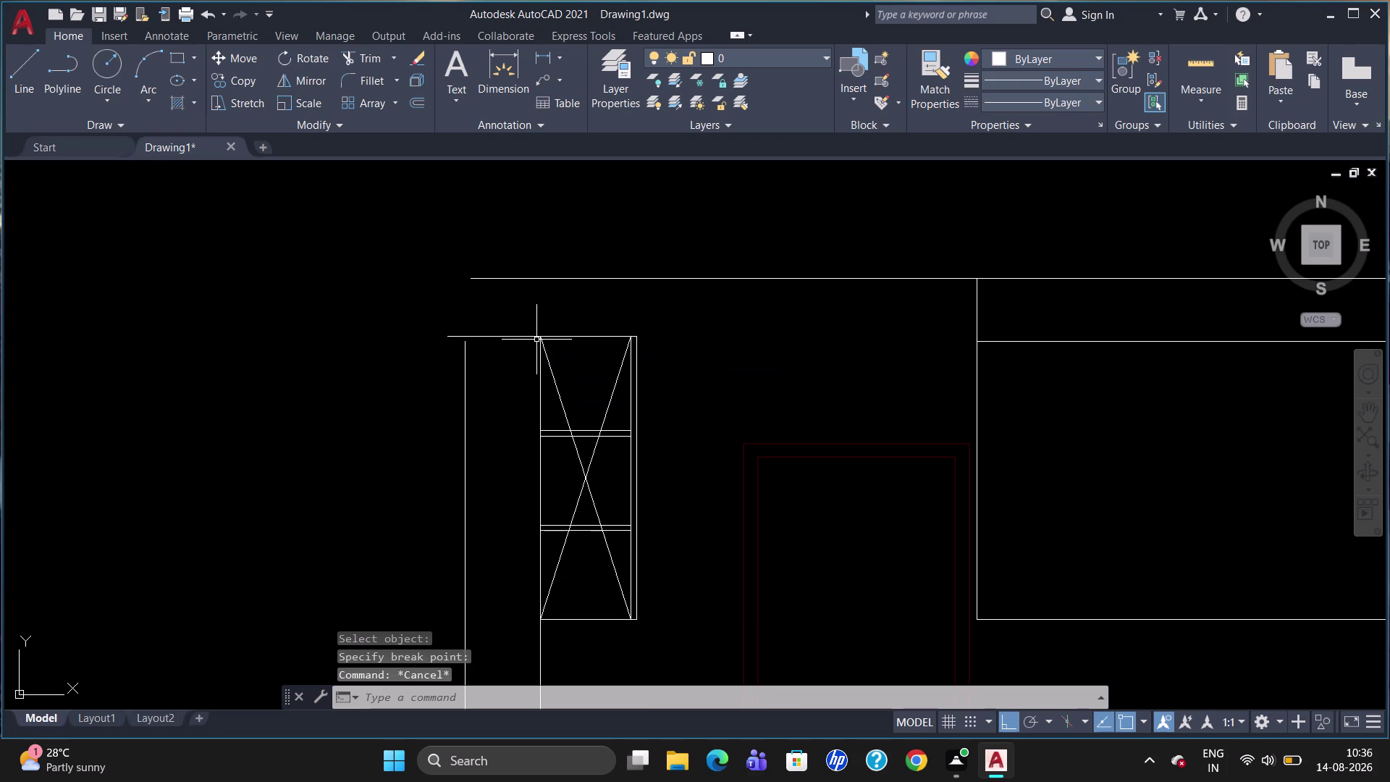
Select the cabinet's top edge, sides, bottom and right side.
click(598, 336)
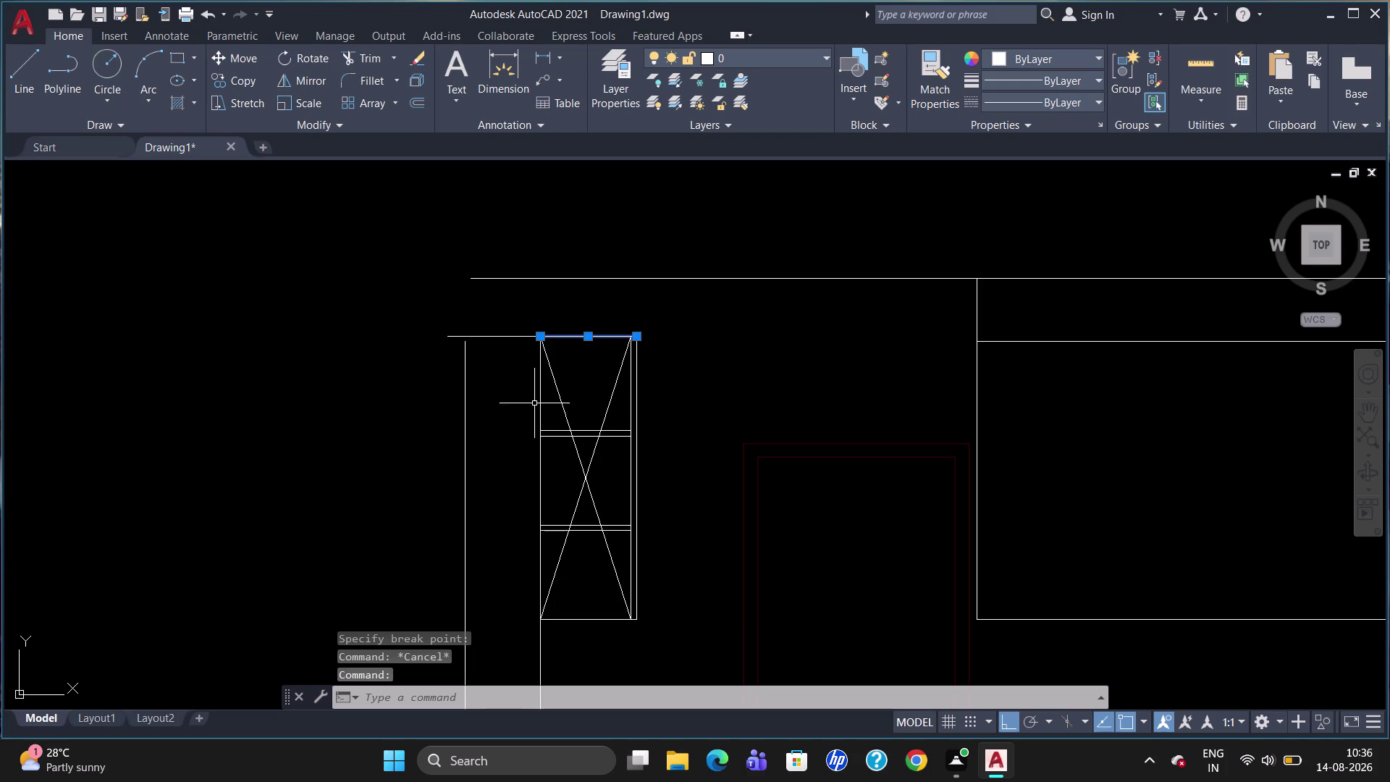
click(539, 400)
click(583, 620)
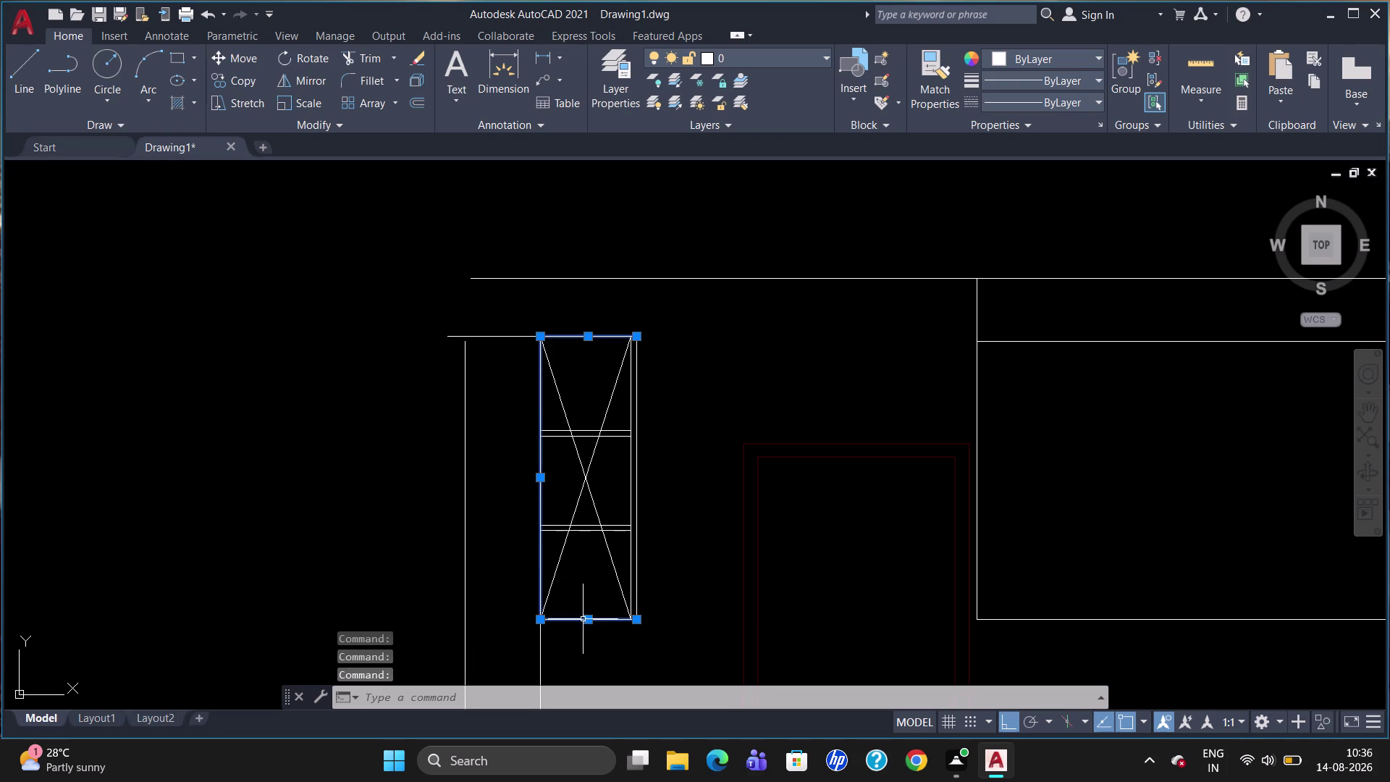
click(638, 533)
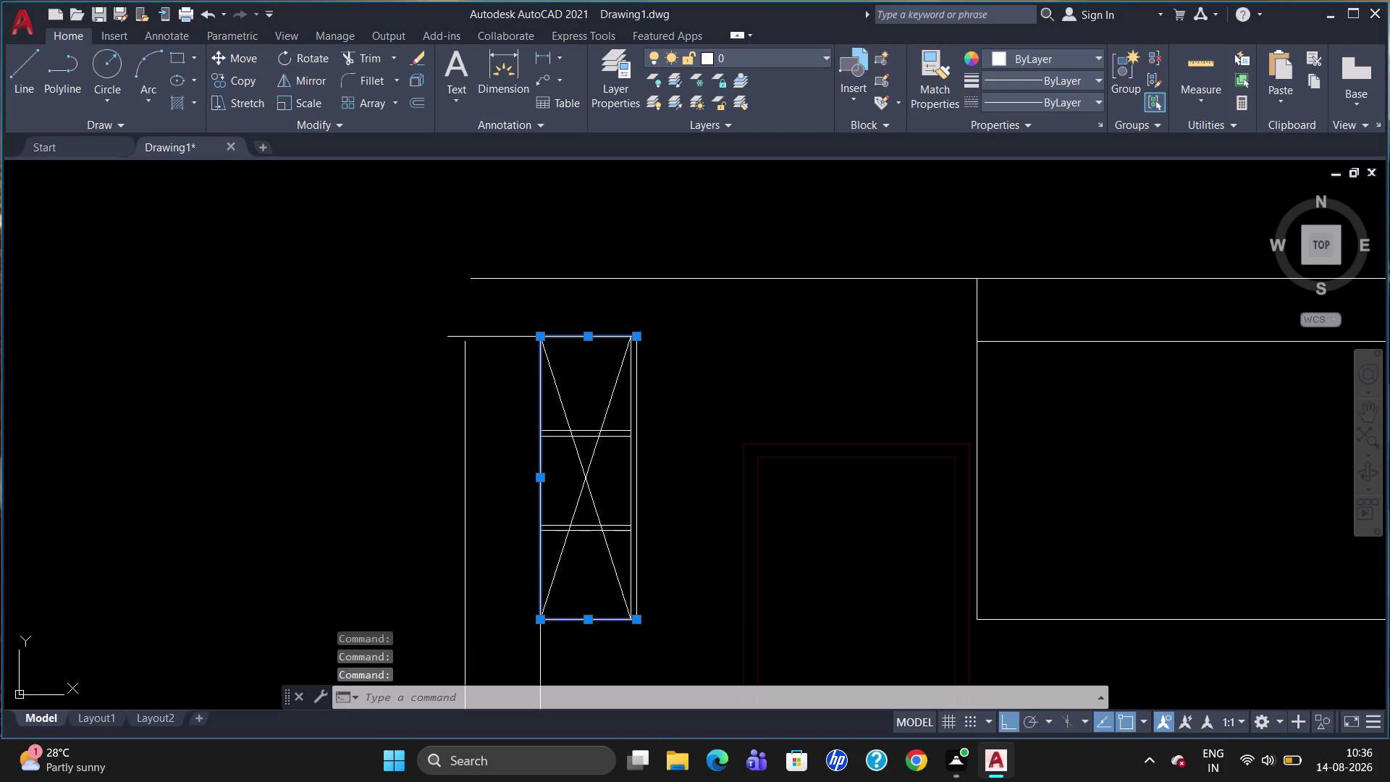
Add the shelf lines and a diagonal to the selection and move them to Layer1.
click(631, 518)
click(594, 525)
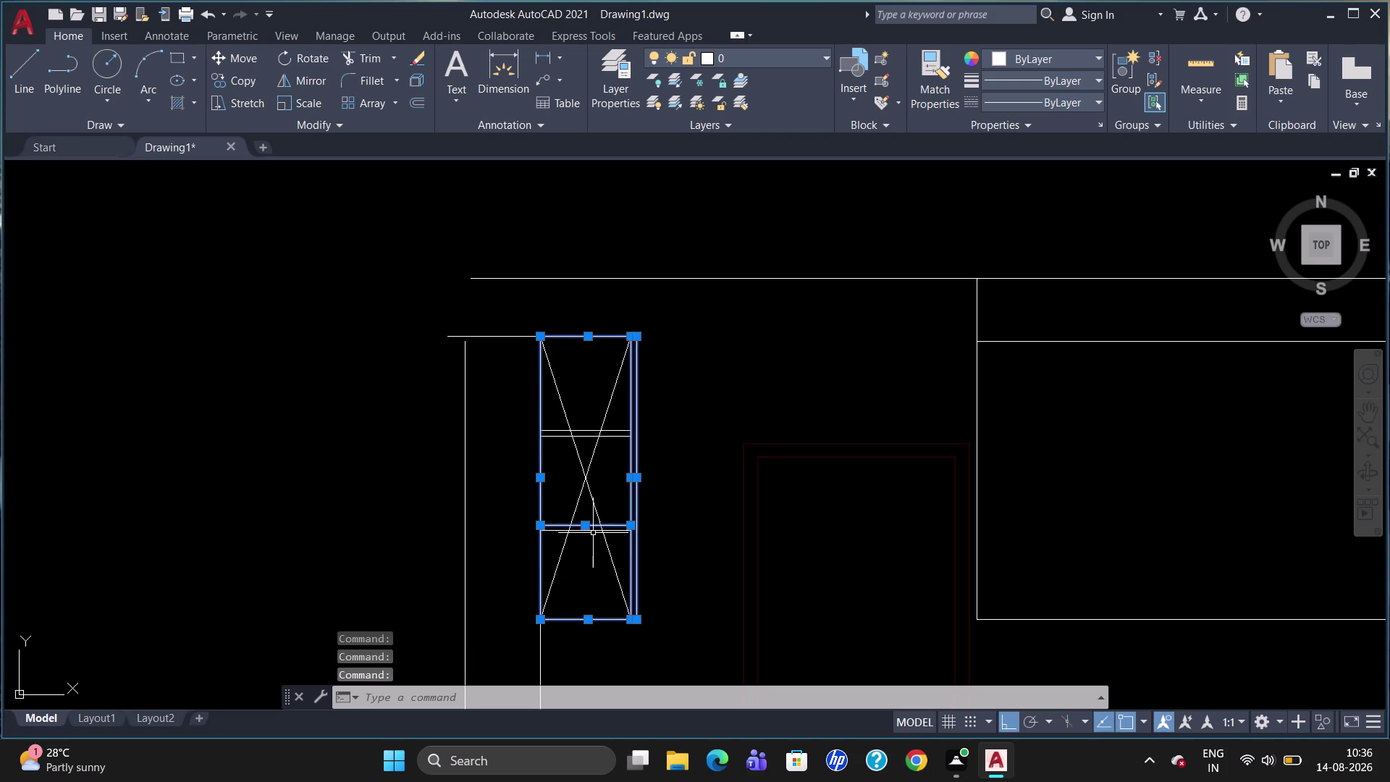
click(593, 533)
click(602, 430)
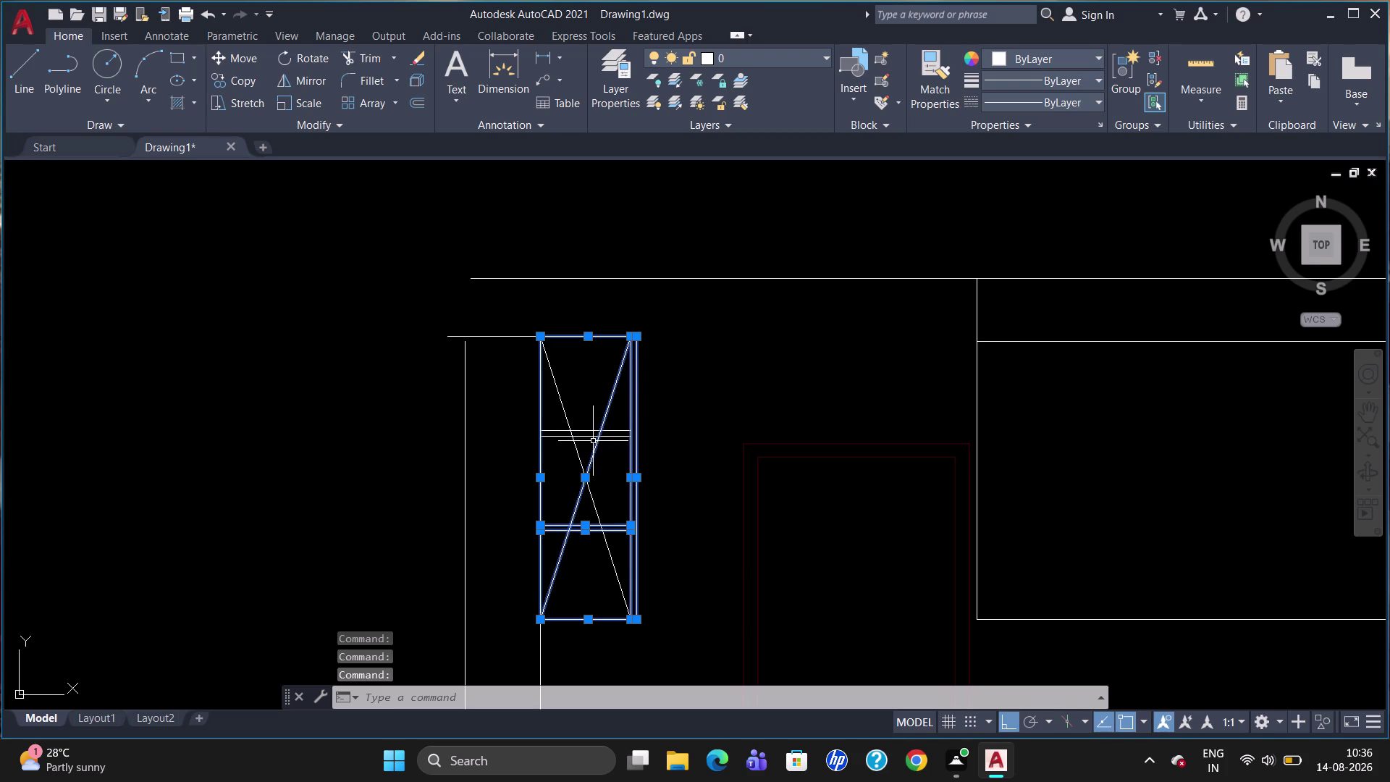
click(580, 430)
click(587, 437)
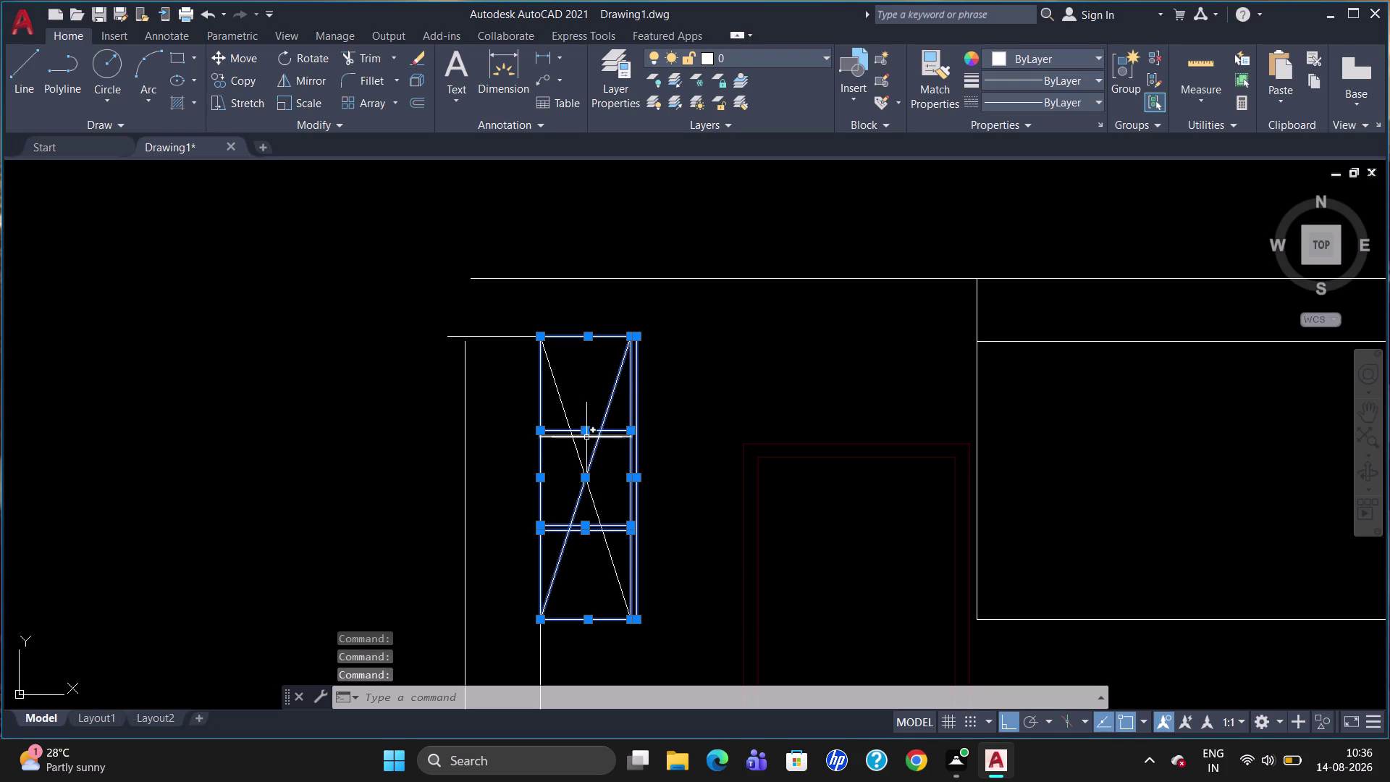
click(800, 58)
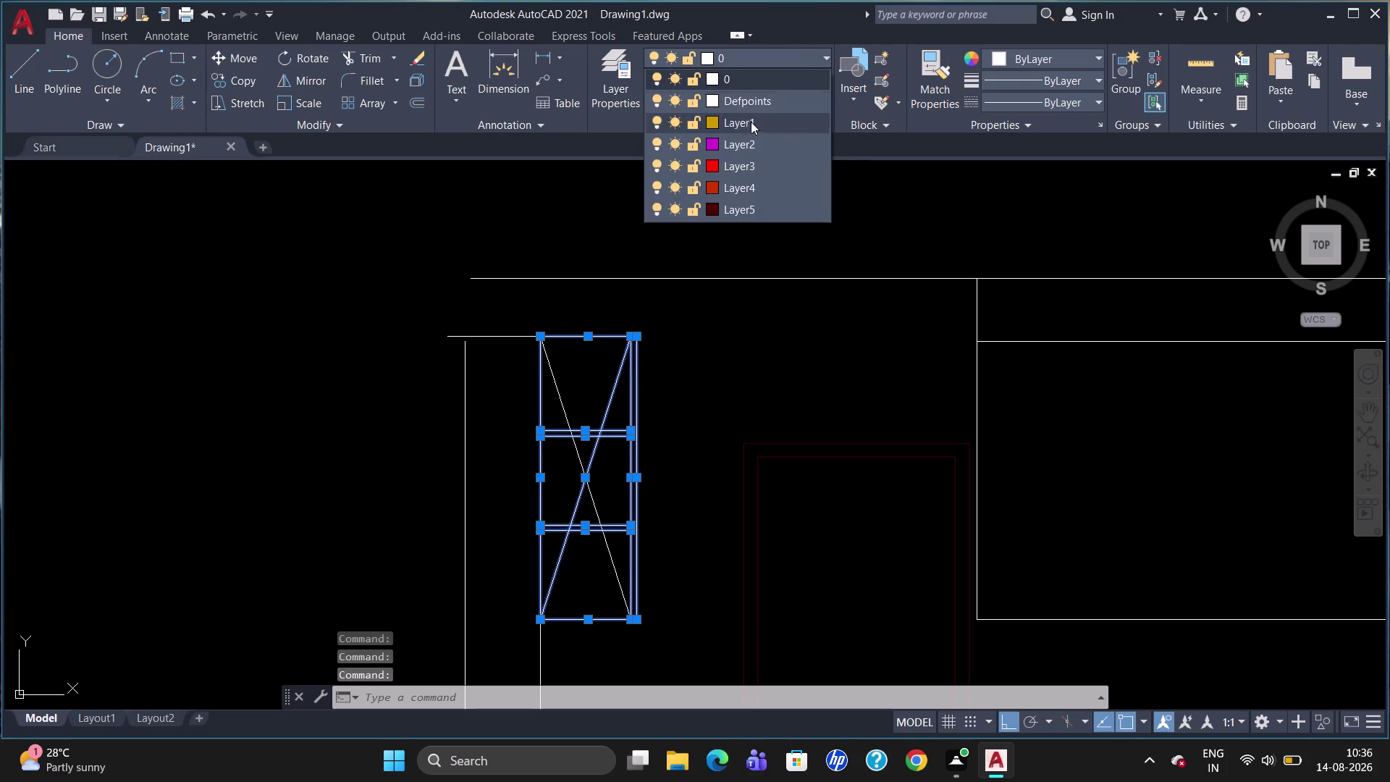
click(754, 123)
key(Escape)
key(Escape)
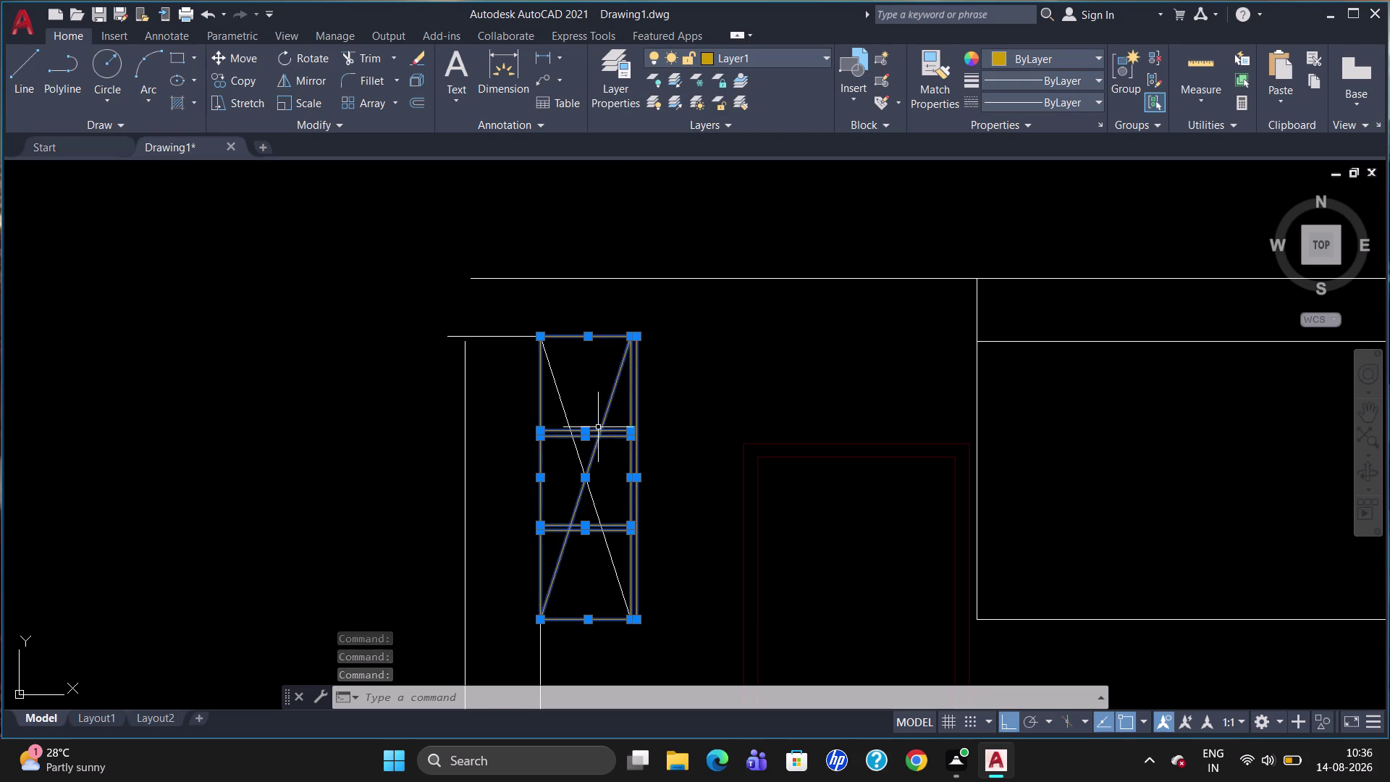
Select the rising diagonal and change options in the Layer dropdown.
click(606, 412)
click(798, 45)
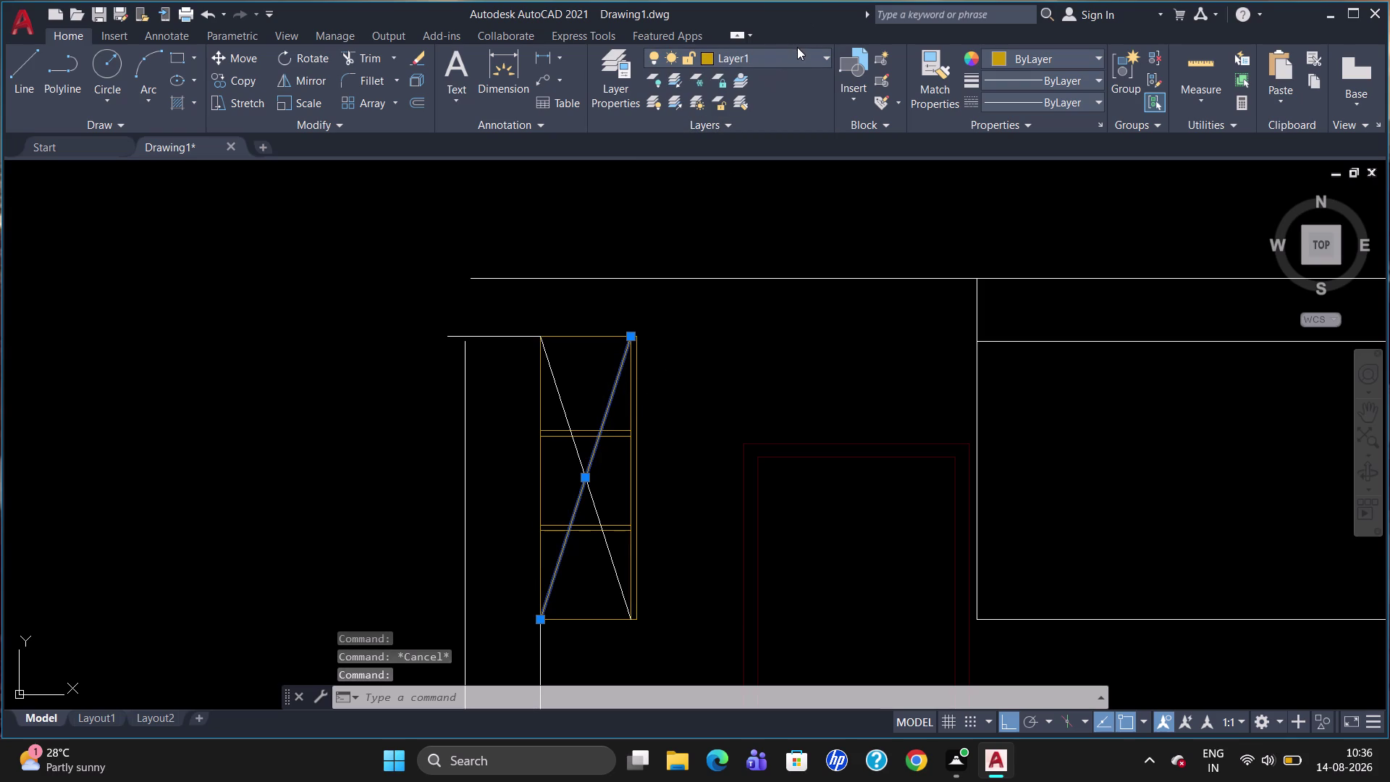
click(792, 55)
click(791, 78)
key(Escape)
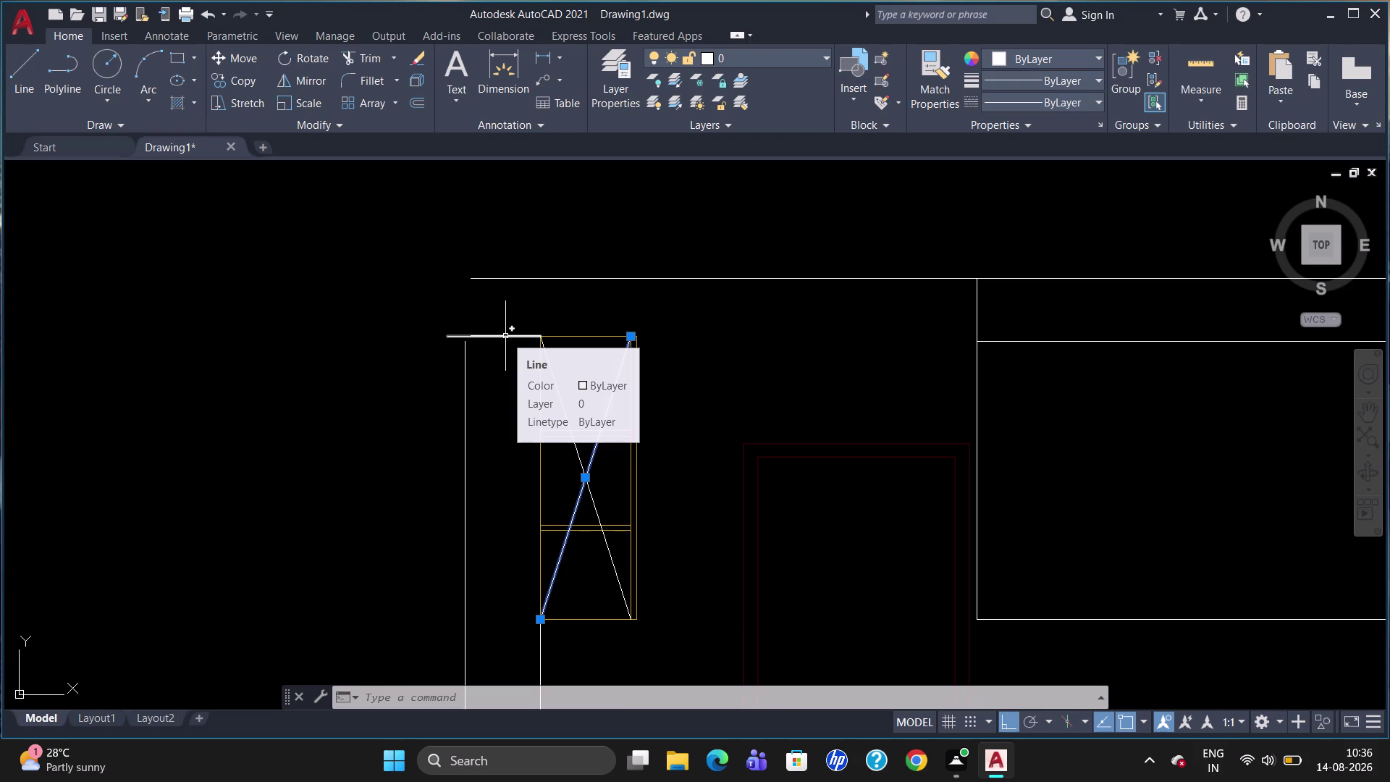
key(Escape)
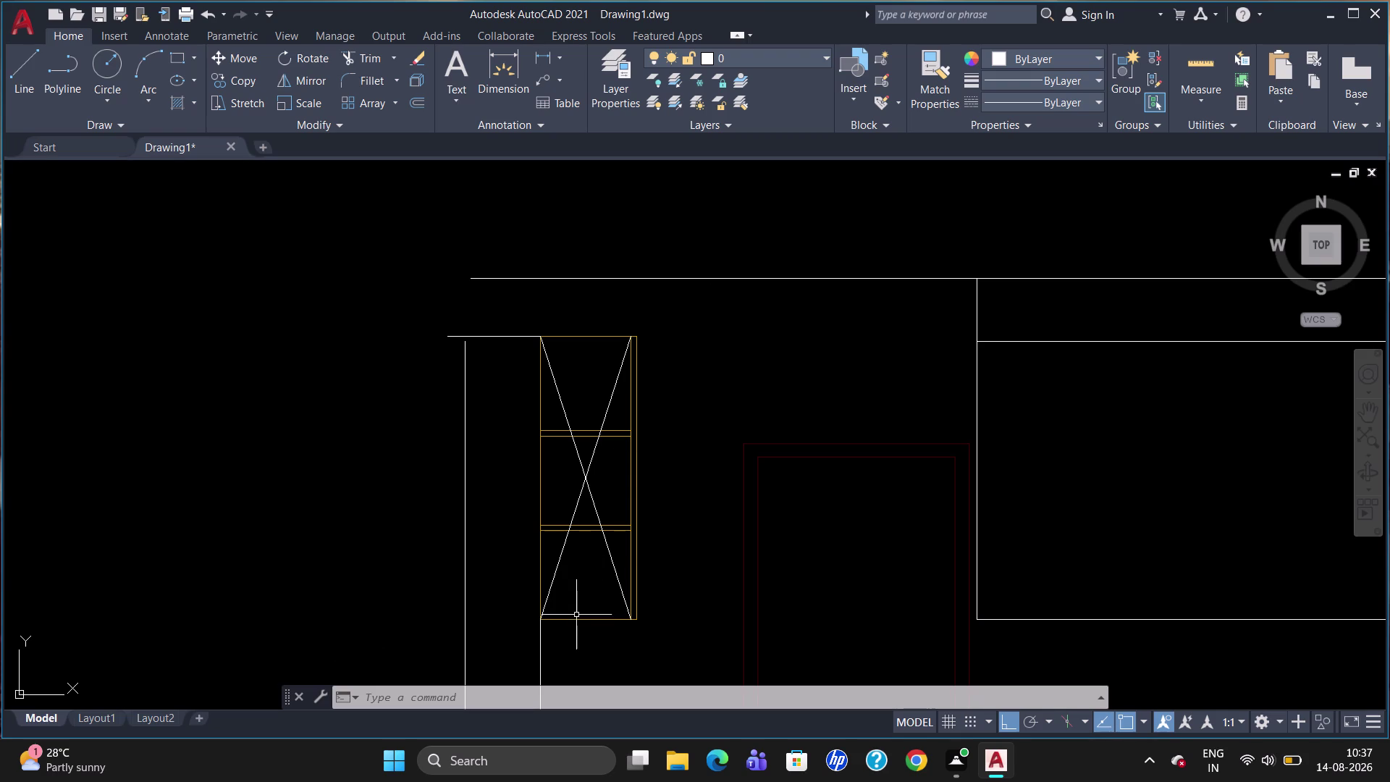
Draw a small three-sided handle outline just below the cabinet bottom.
key(l)
key(Return)
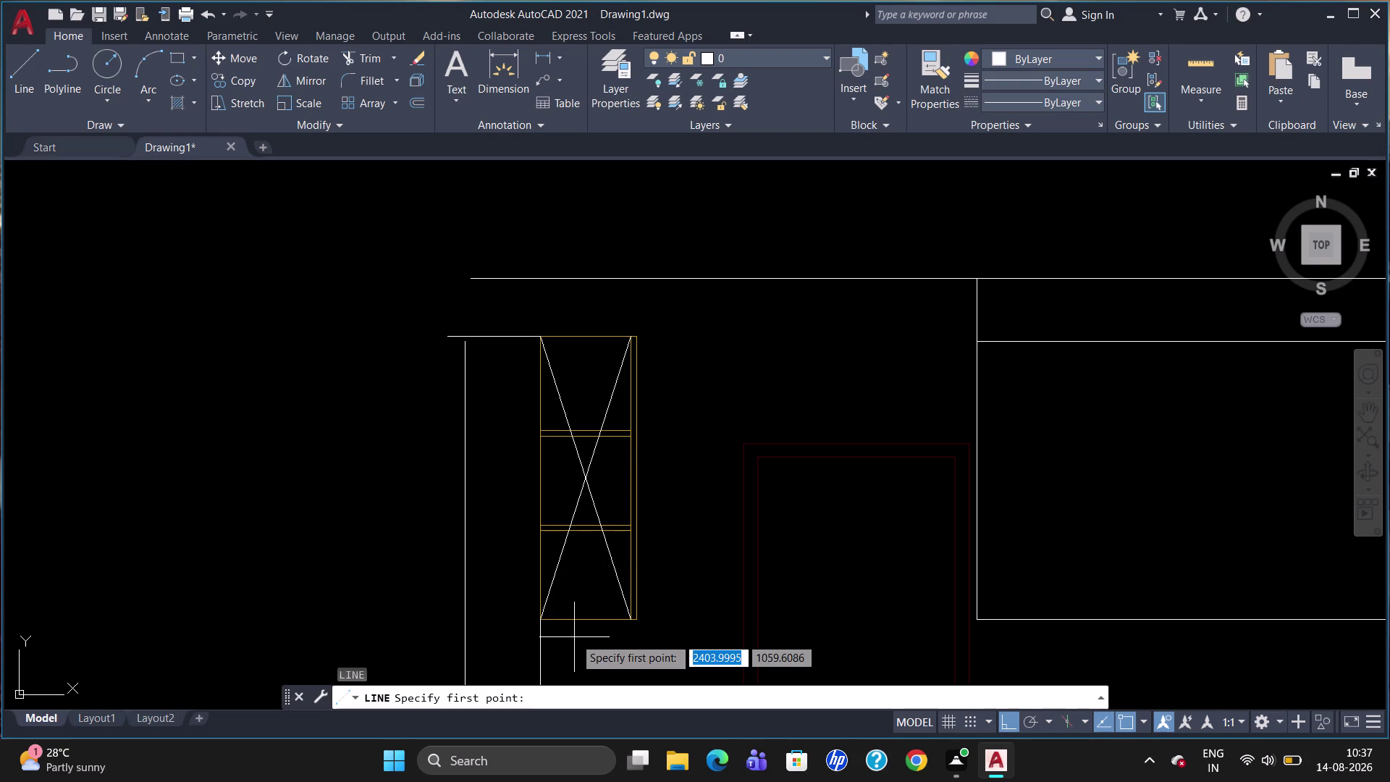
click(557, 621)
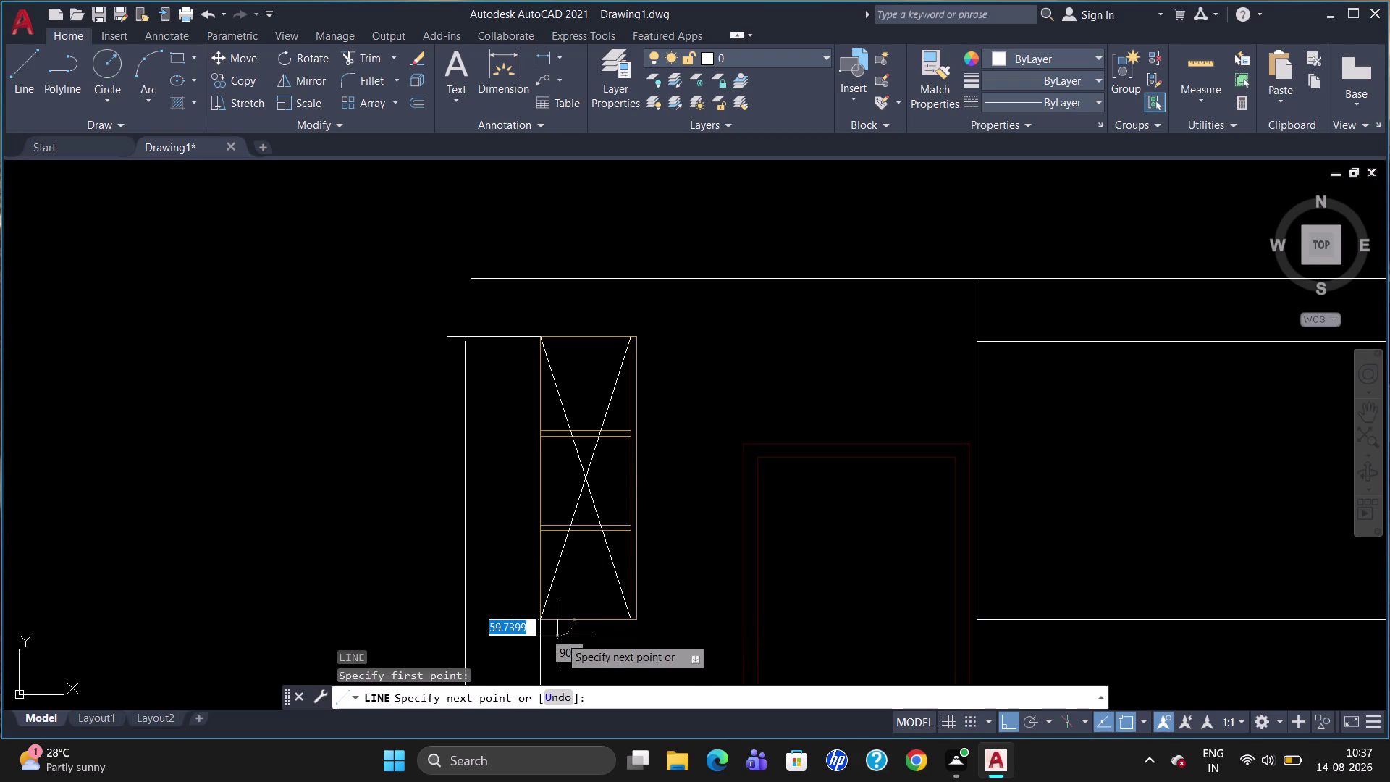
click(563, 634)
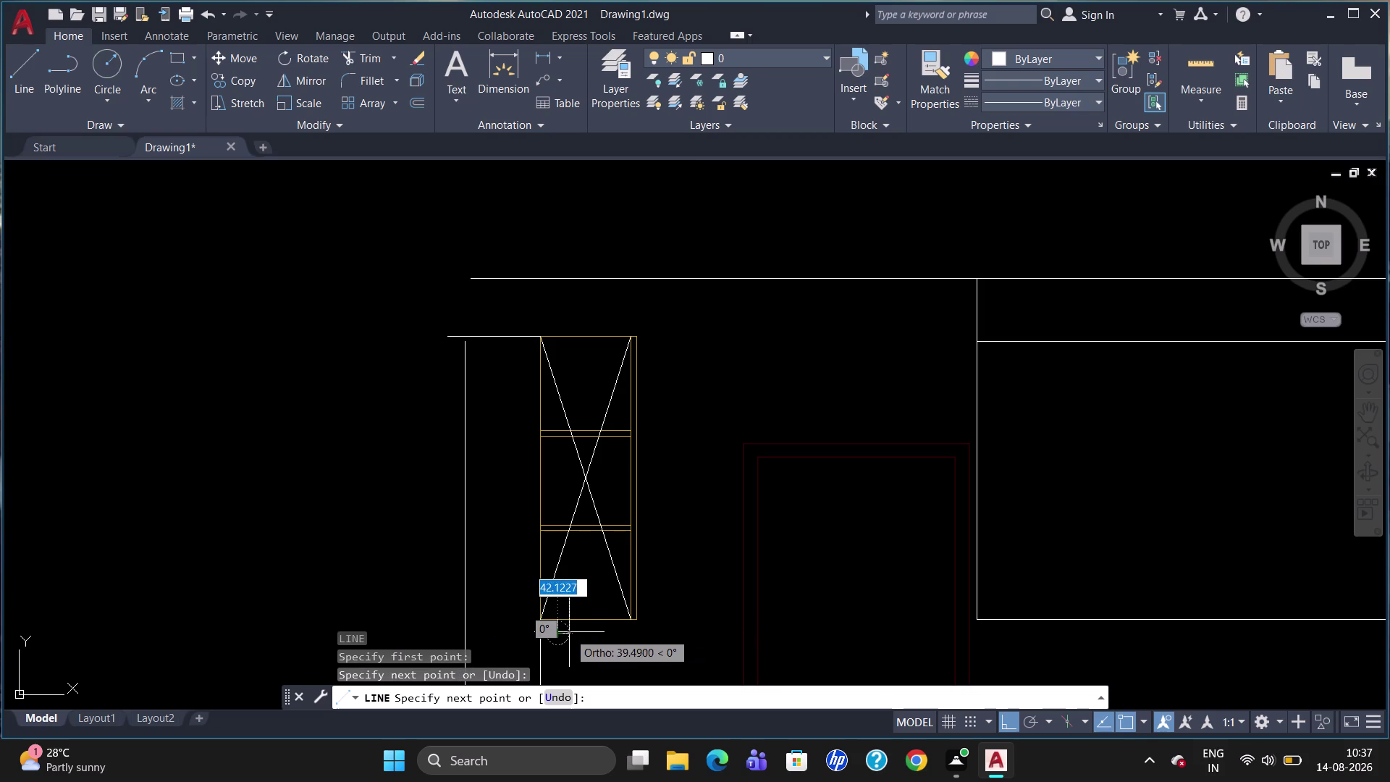
click(570, 630)
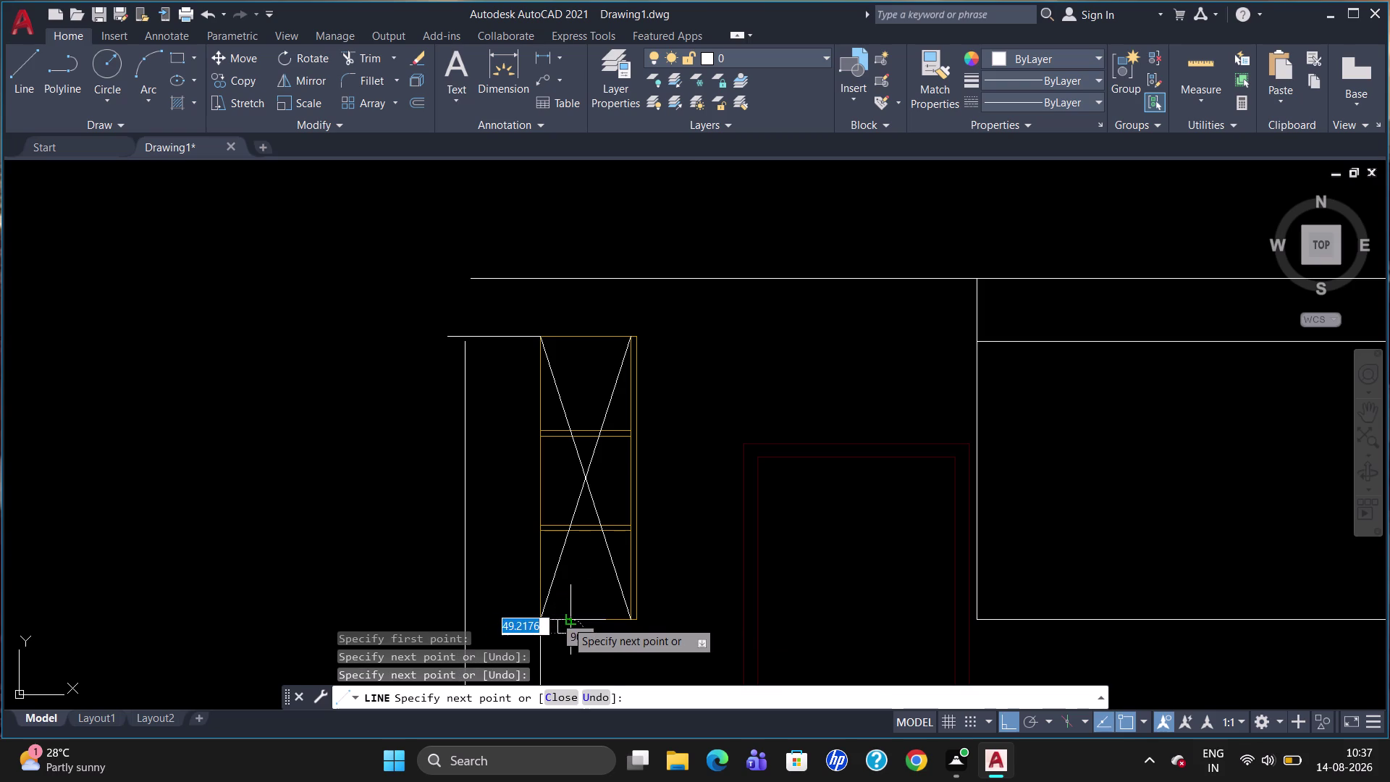
click(567, 615)
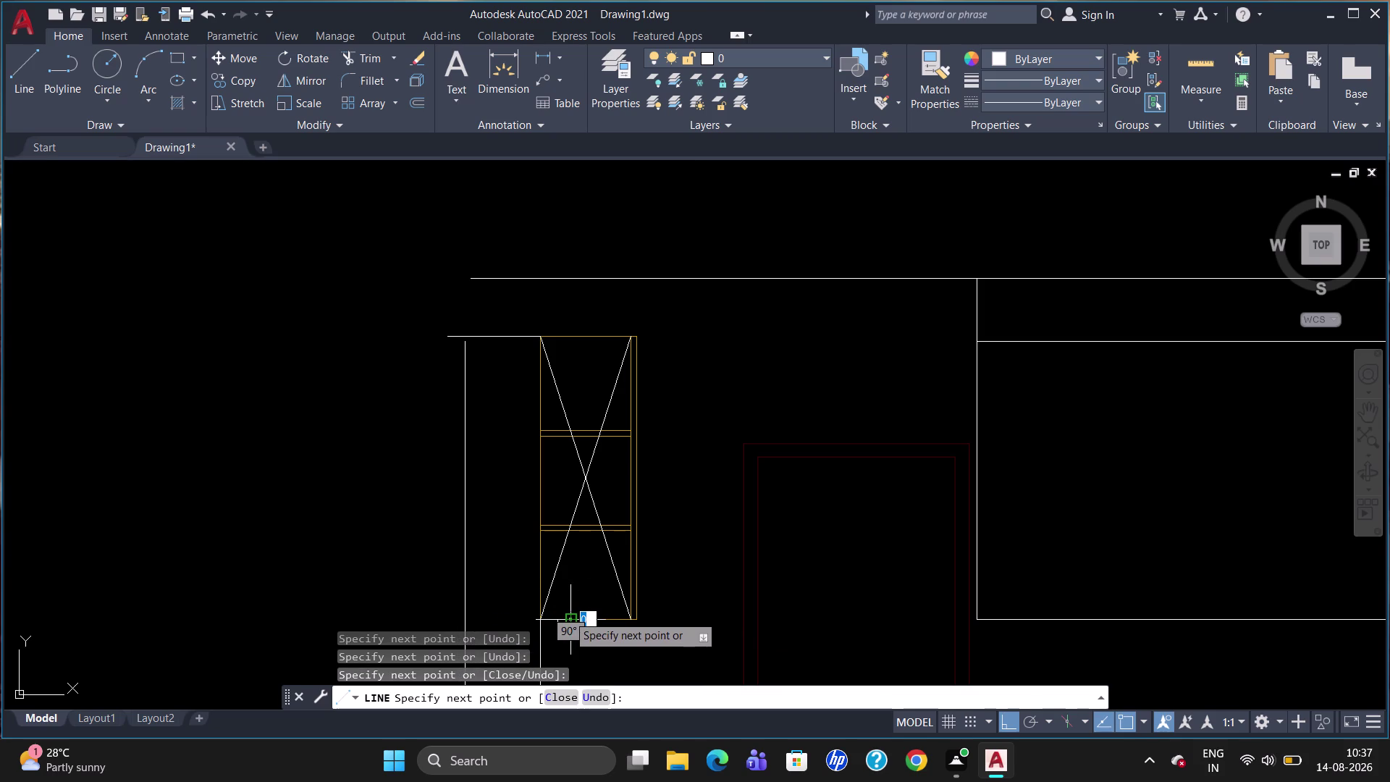
key(Escape)
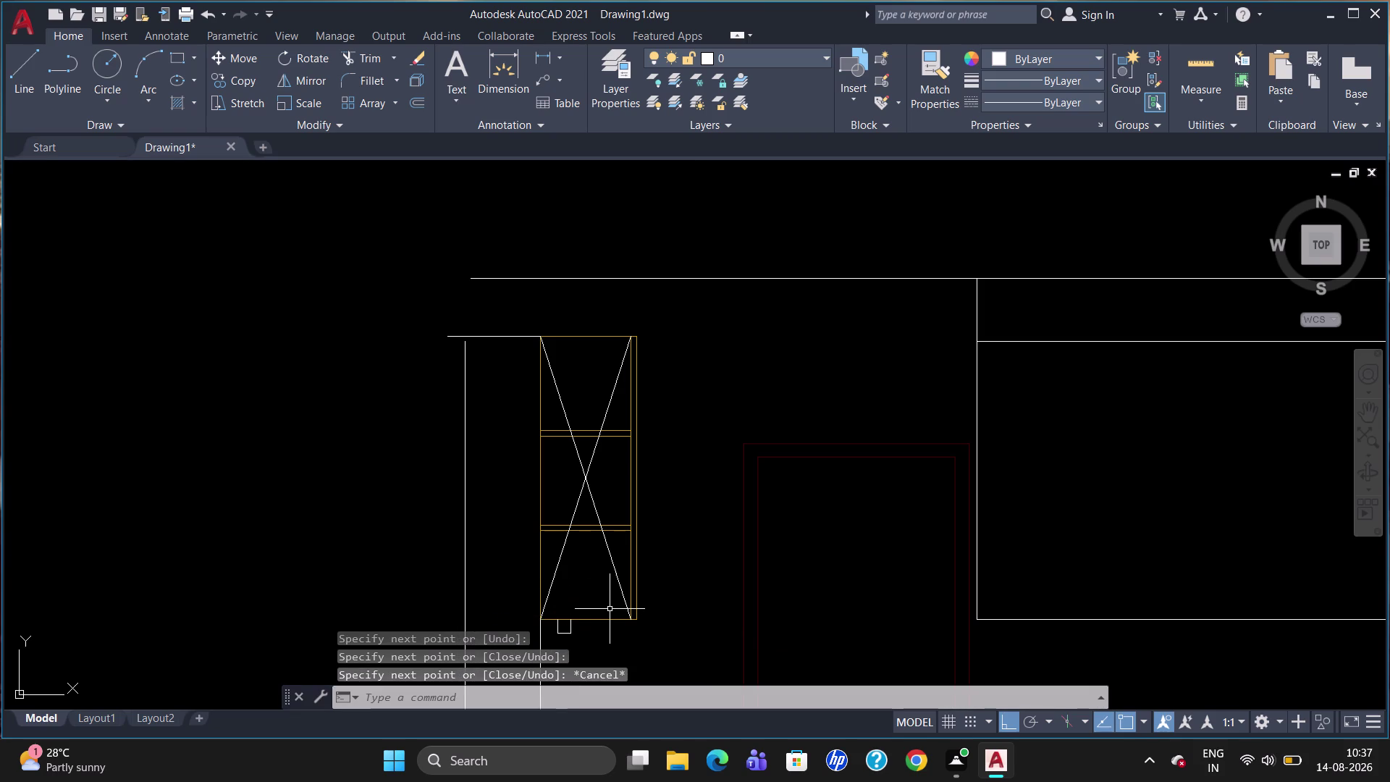
scroll(down, 3)
scroll(up, 3)
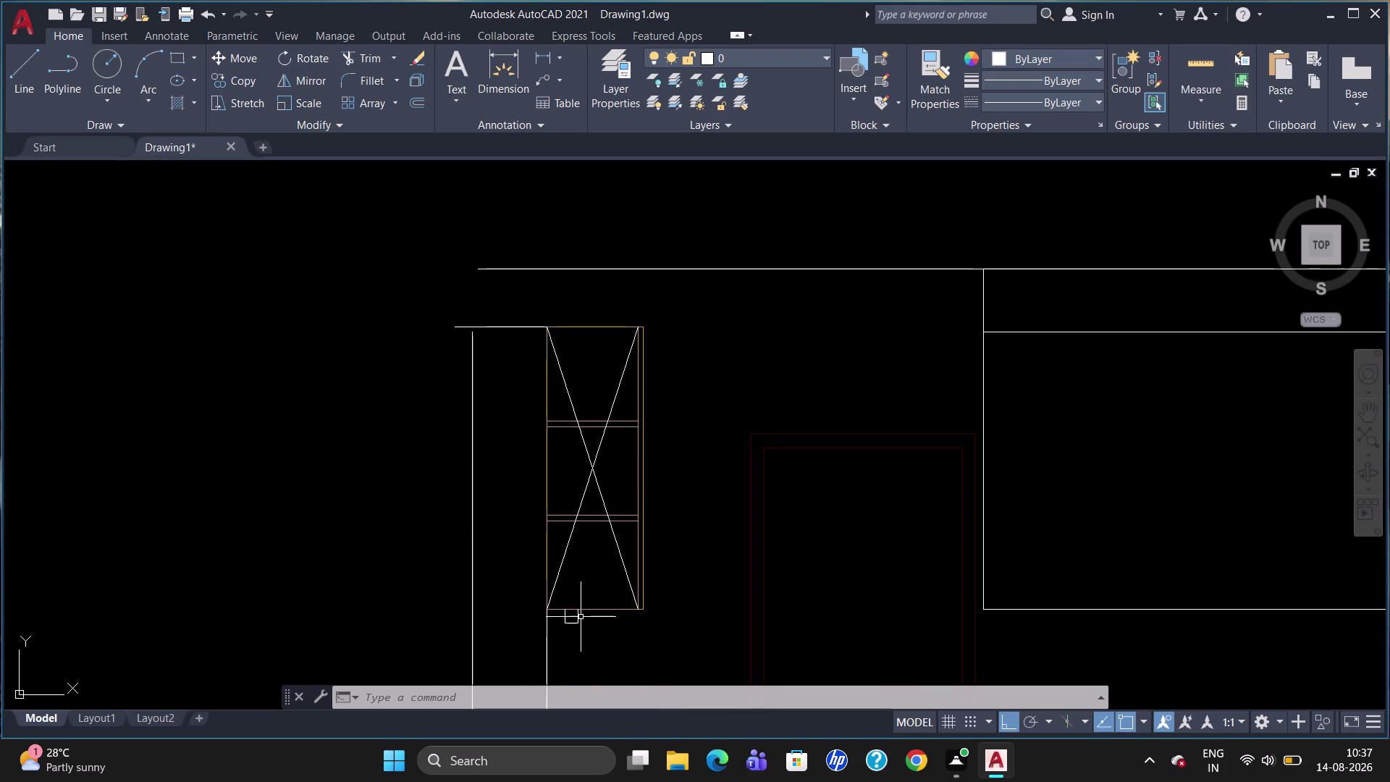
Join the handle's three lines into one polyline.
click(580, 618)
click(570, 623)
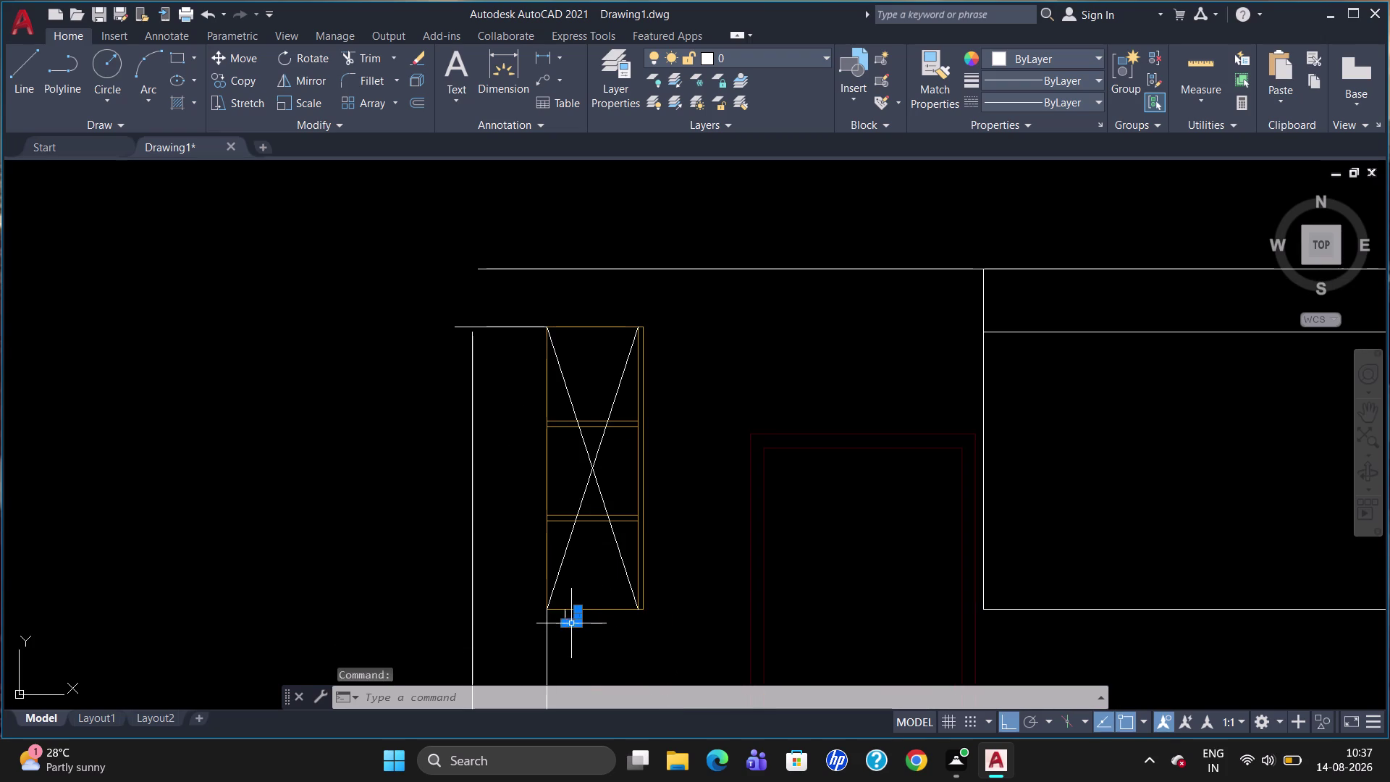
click(564, 615)
key(j)
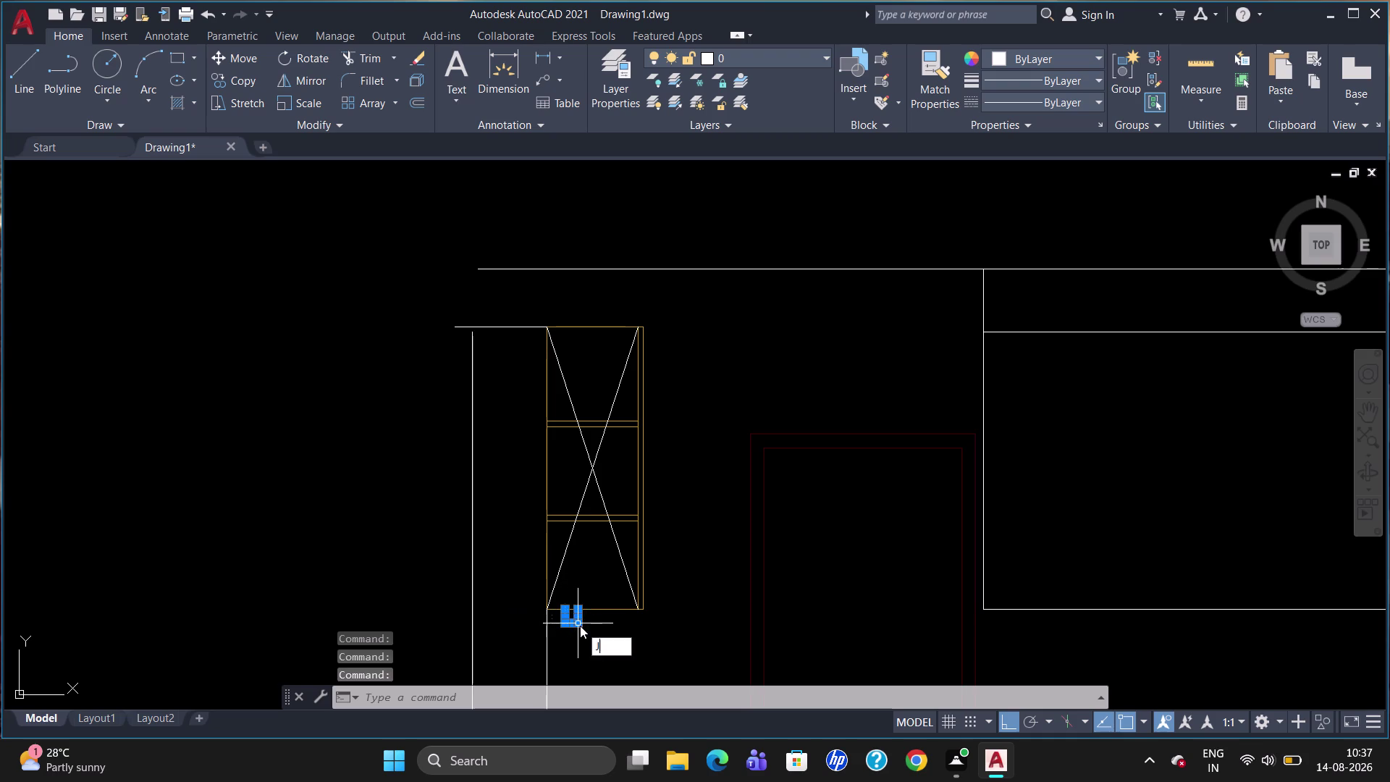
key(Return)
Move the handle polyline onto Layer1.
click(580, 619)
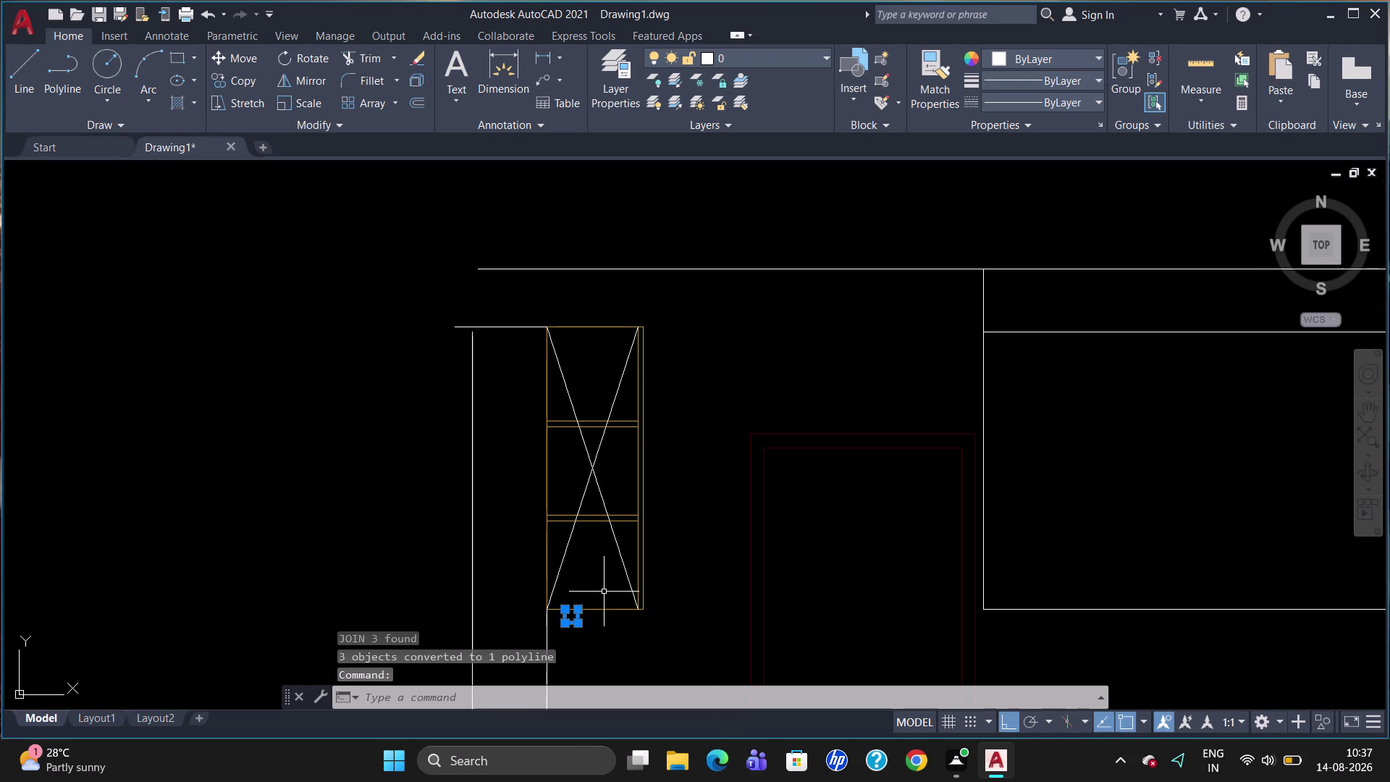
click(800, 59)
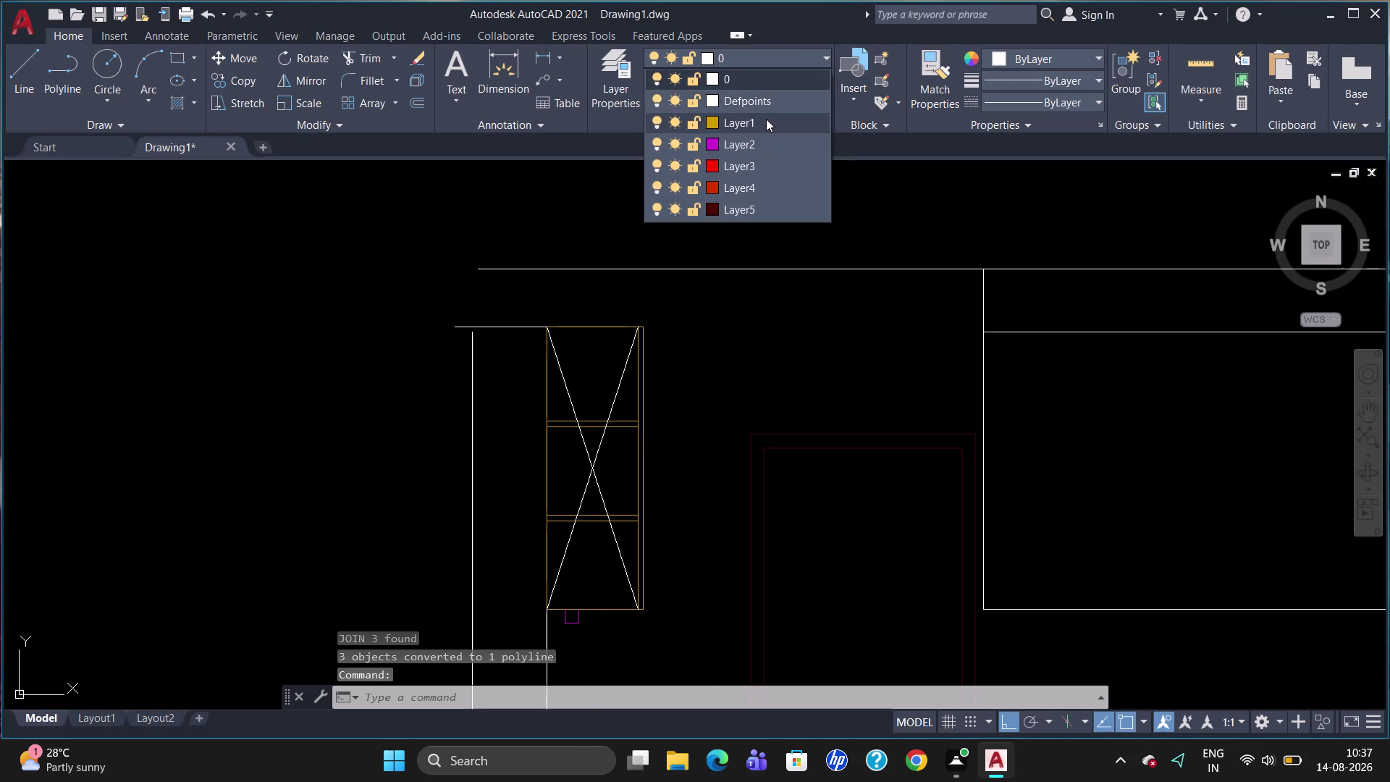
click(767, 117)
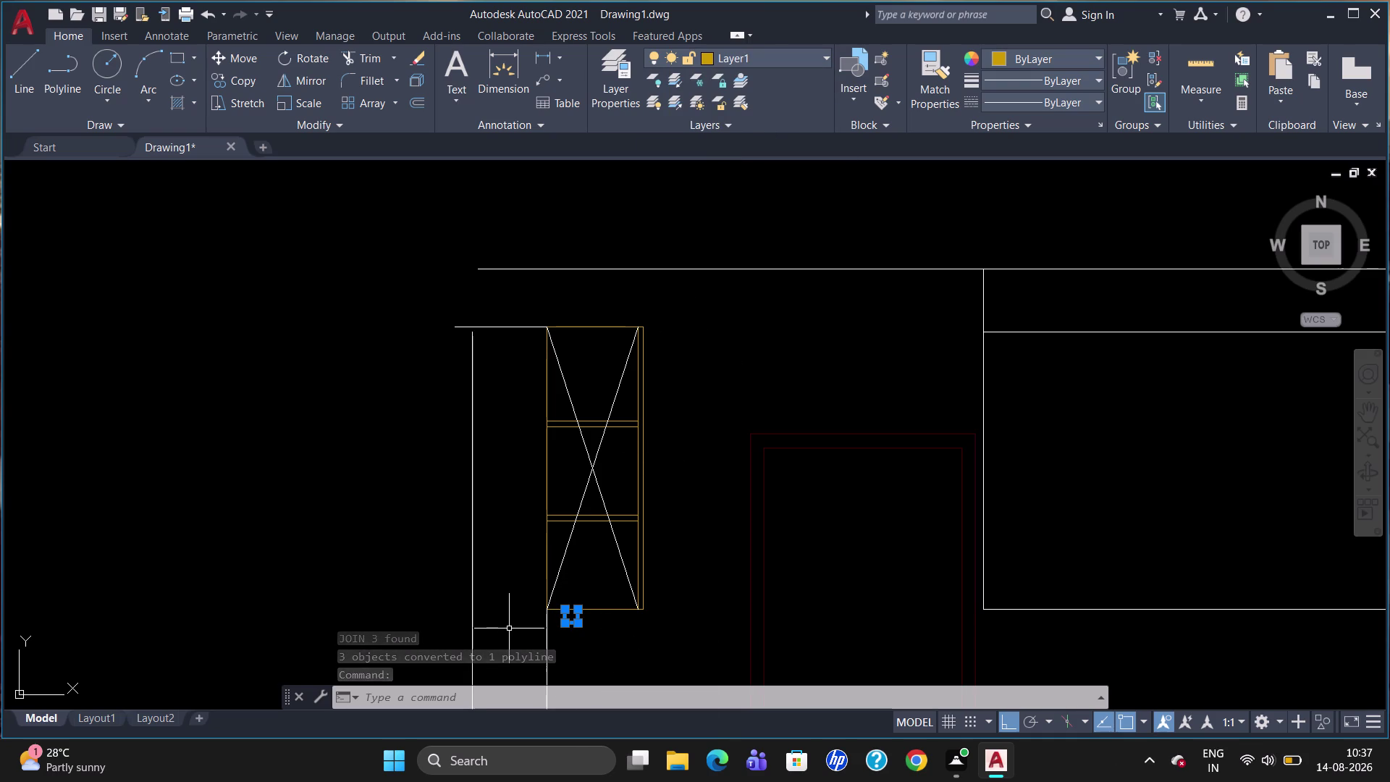
key(Escape)
click(191, 106)
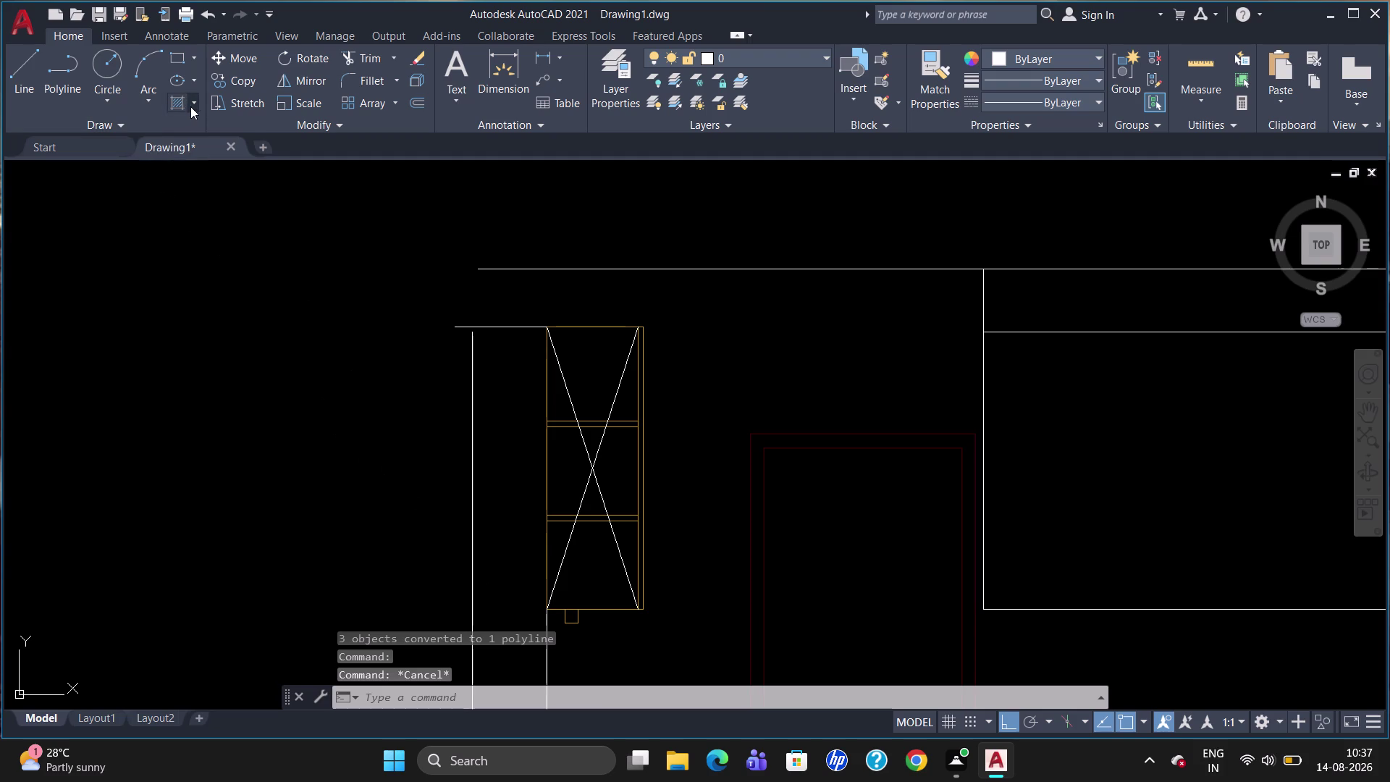
Apply a gradient fill to the handle with both colours set to yellow (248,215,49).
click(228, 165)
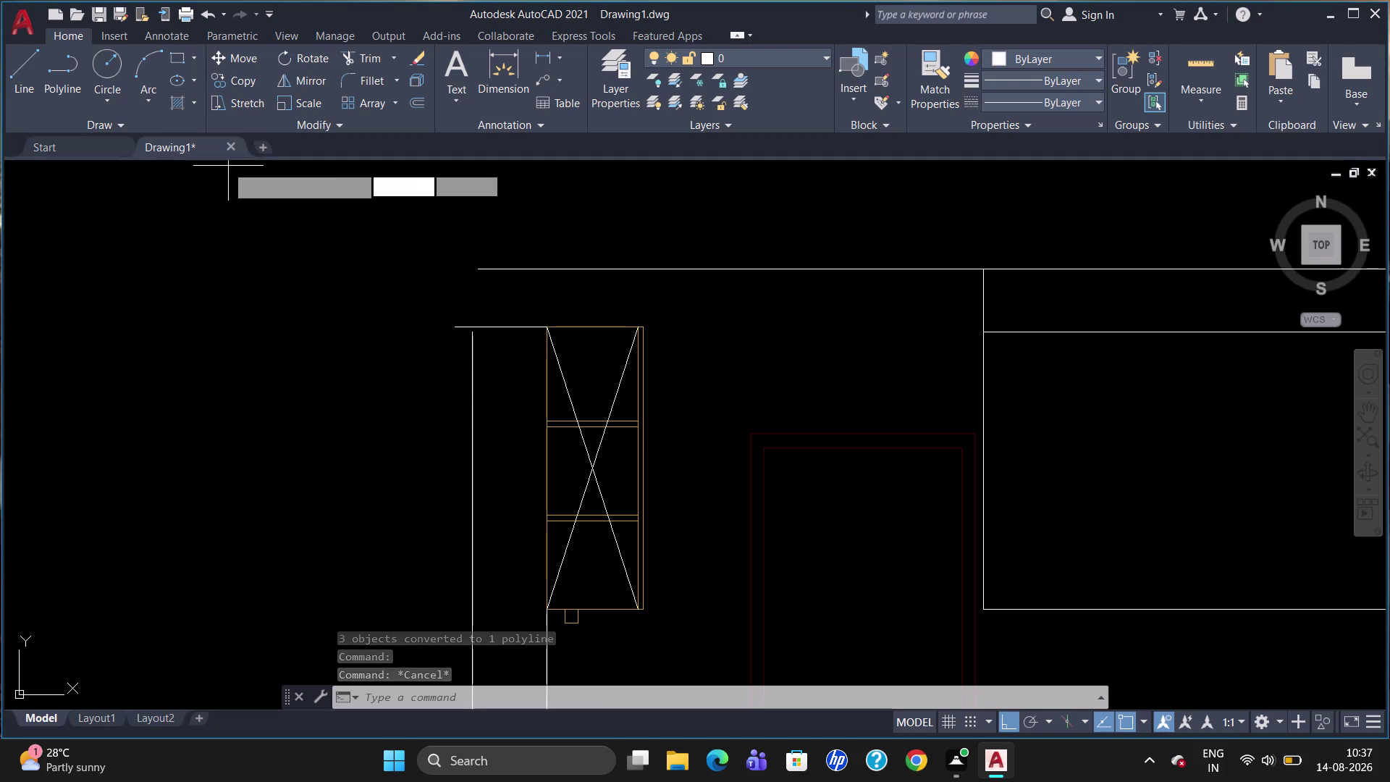
click(534, 80)
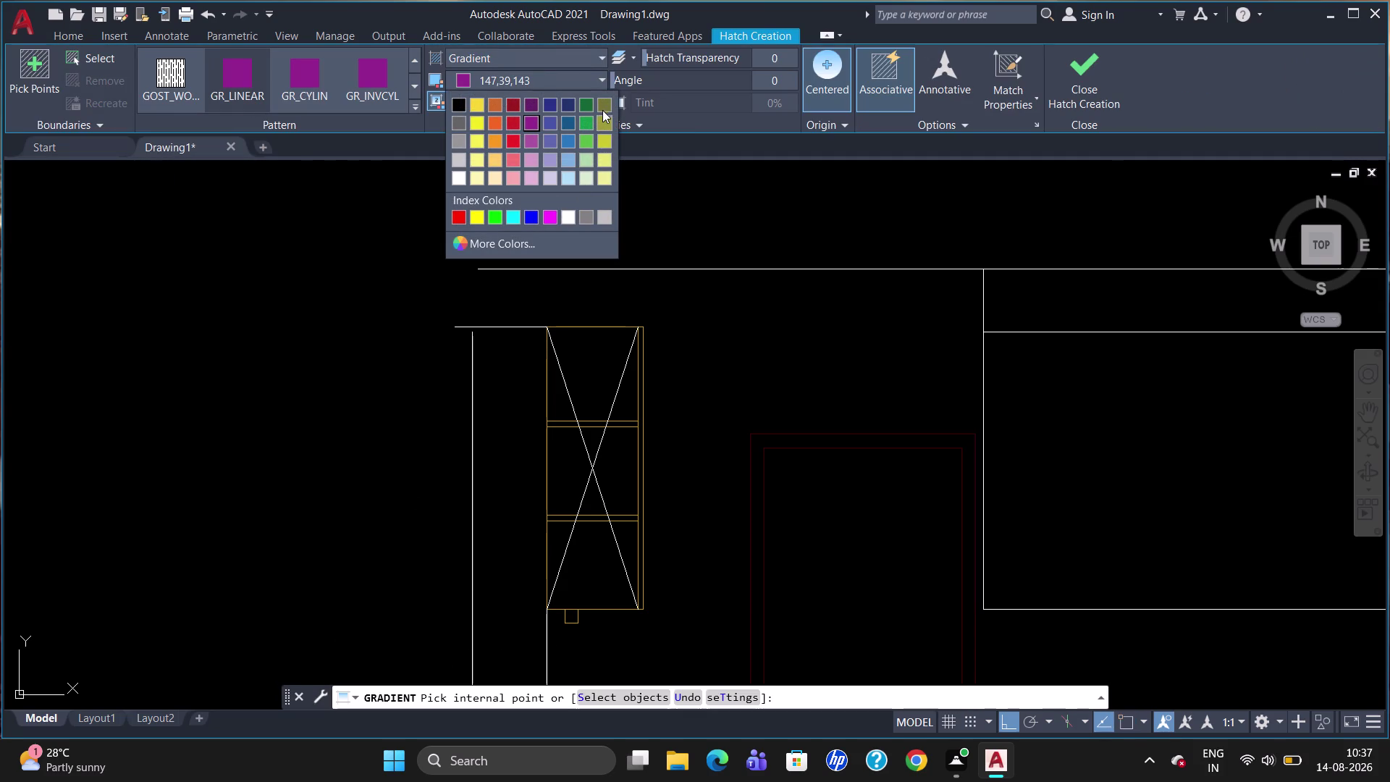
click(474, 99)
click(498, 96)
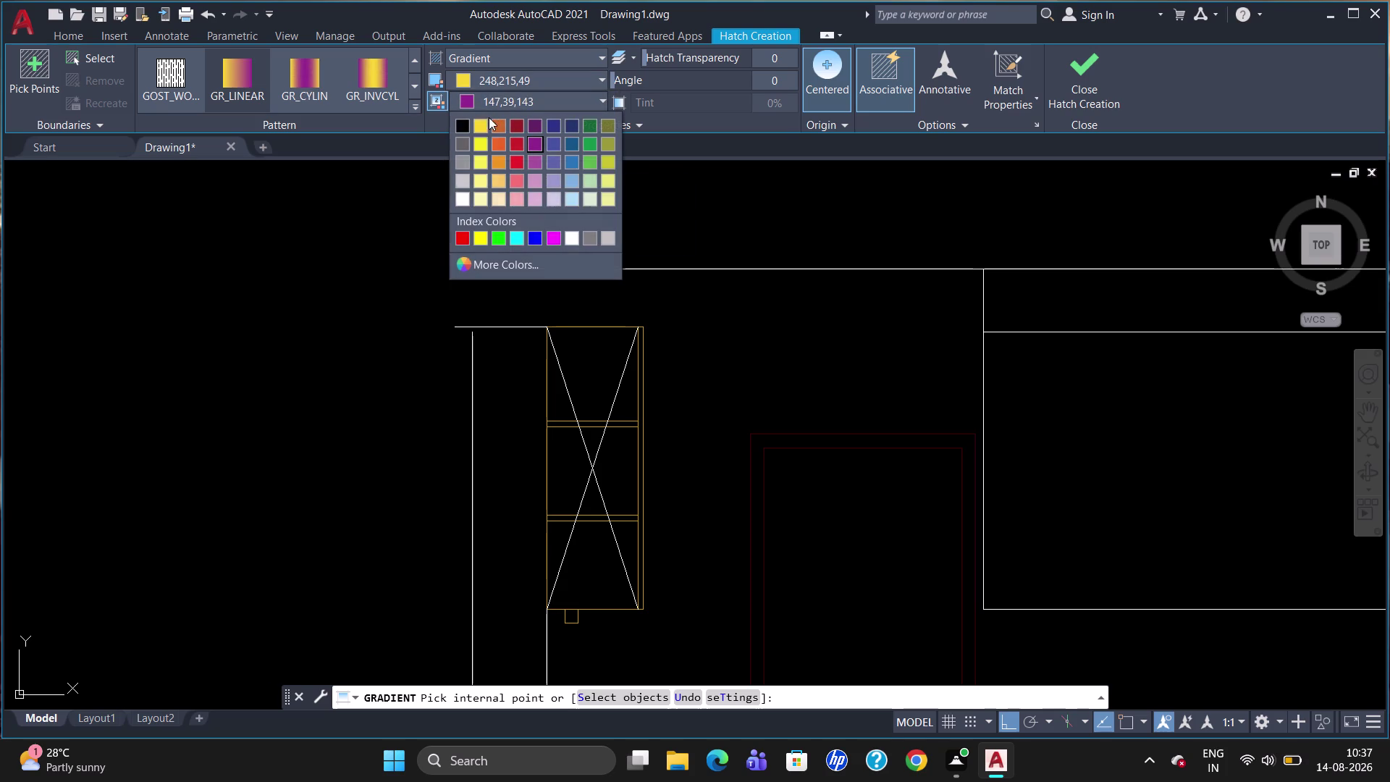
click(483, 121)
click(574, 617)
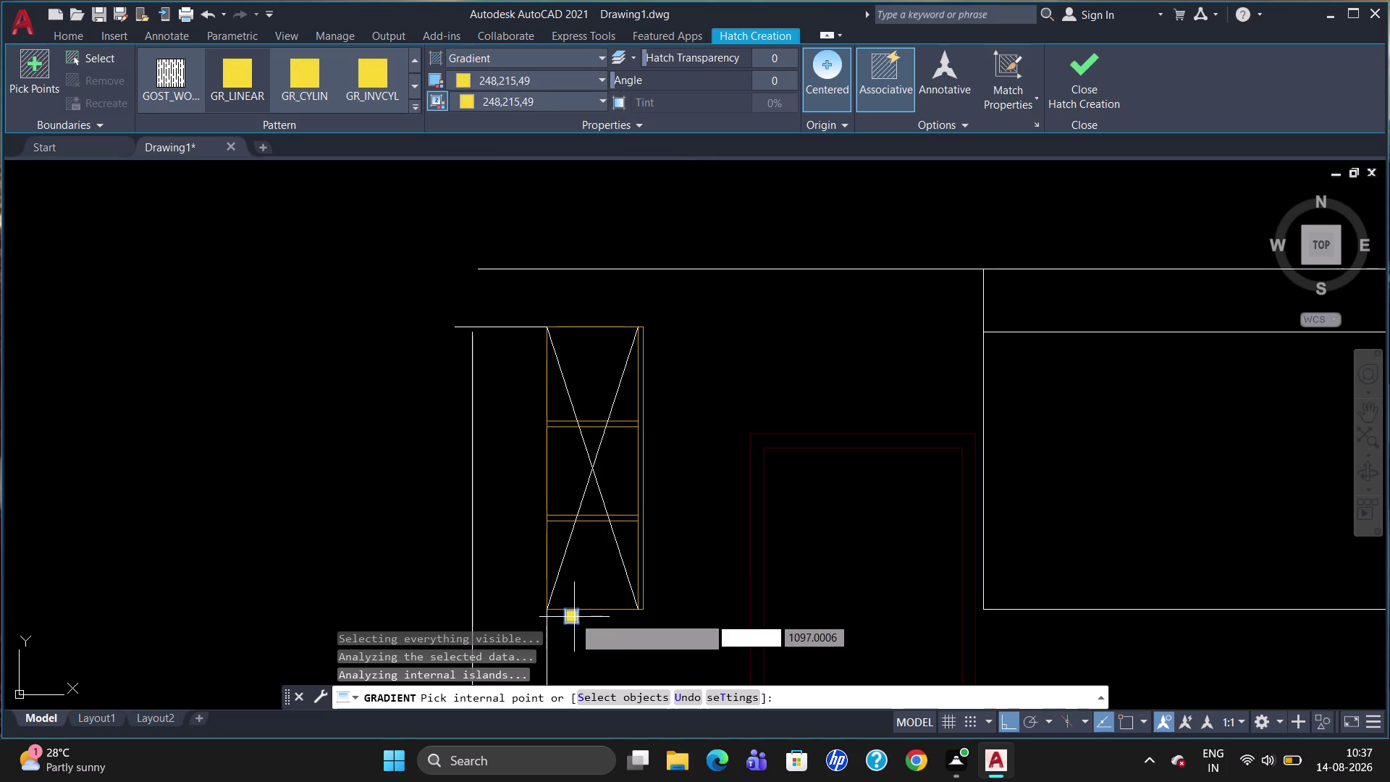
key(Escape)
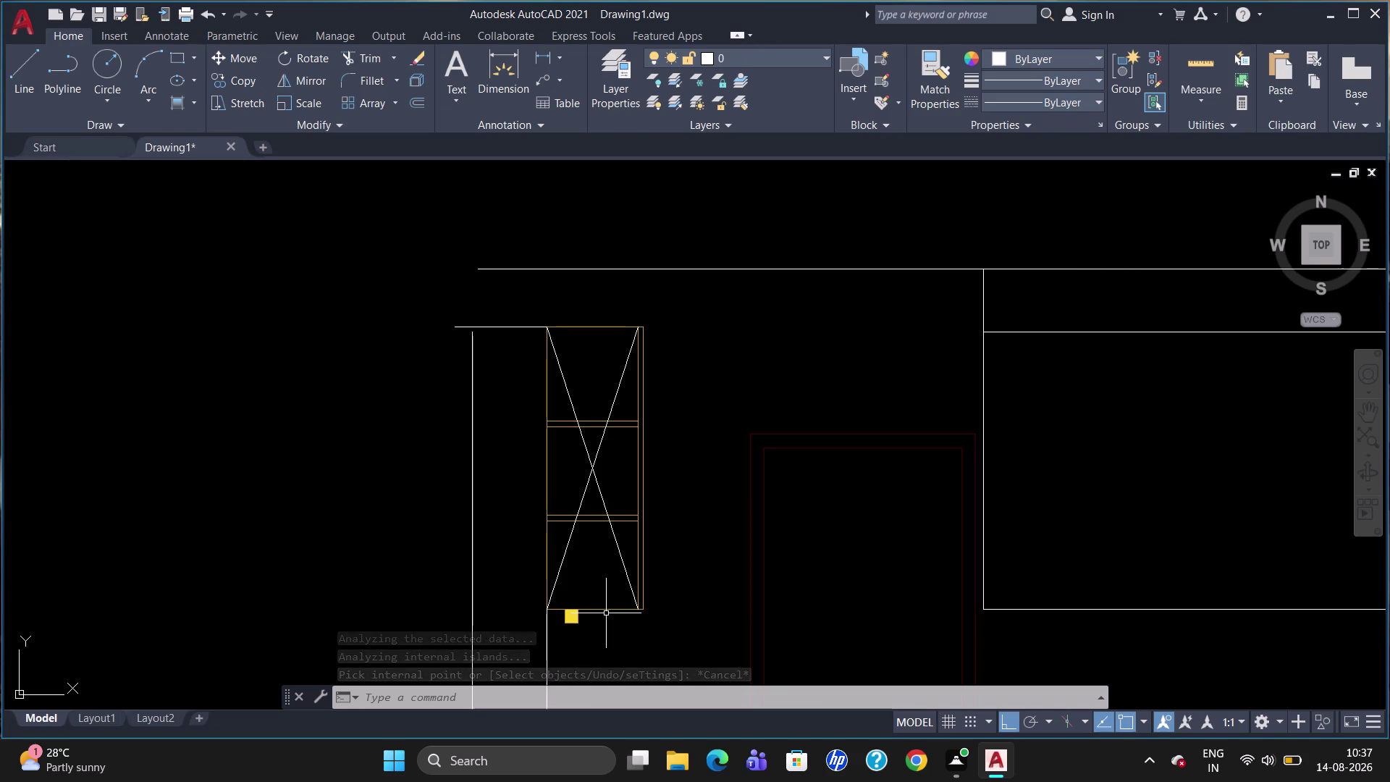
click(570, 619)
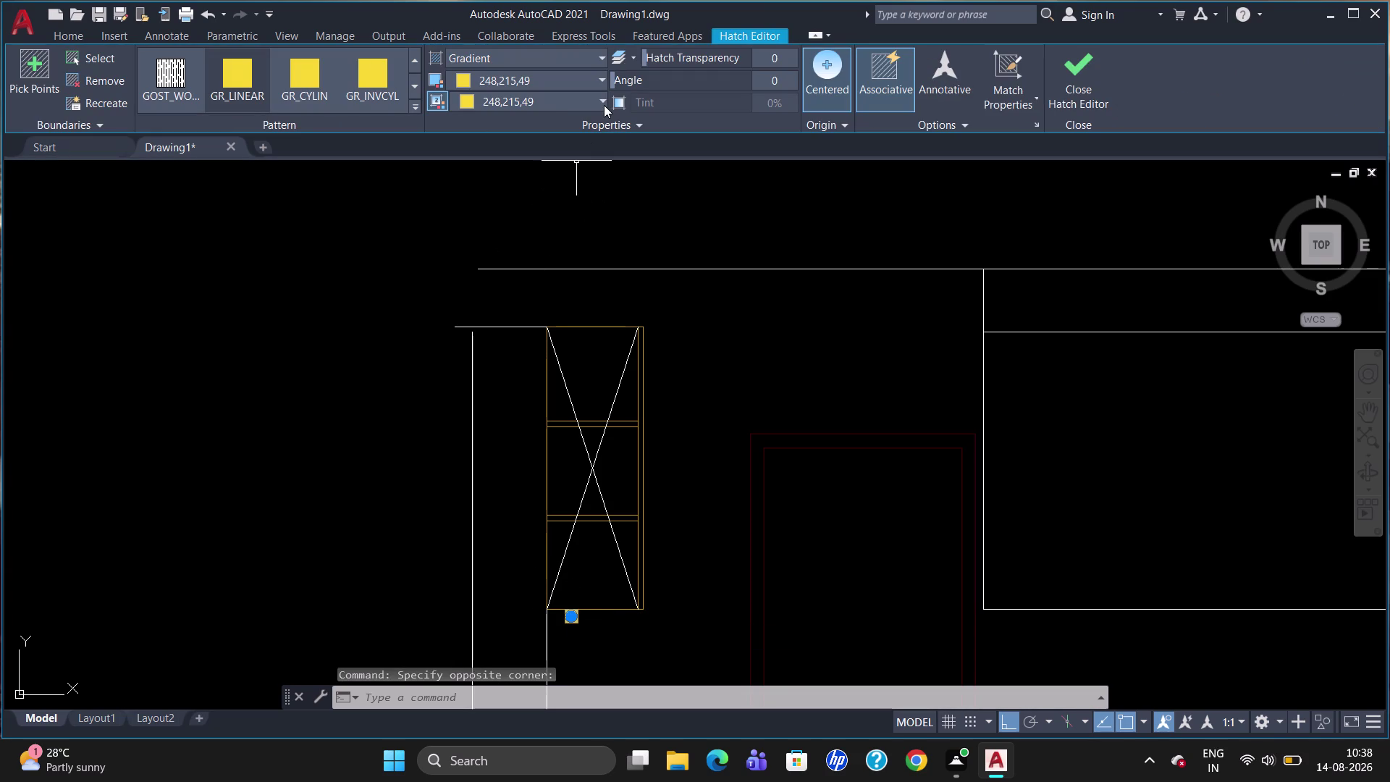
Change the handle gradient's first colour to a darker yellow at Luminance 44.
click(462, 85)
click(518, 246)
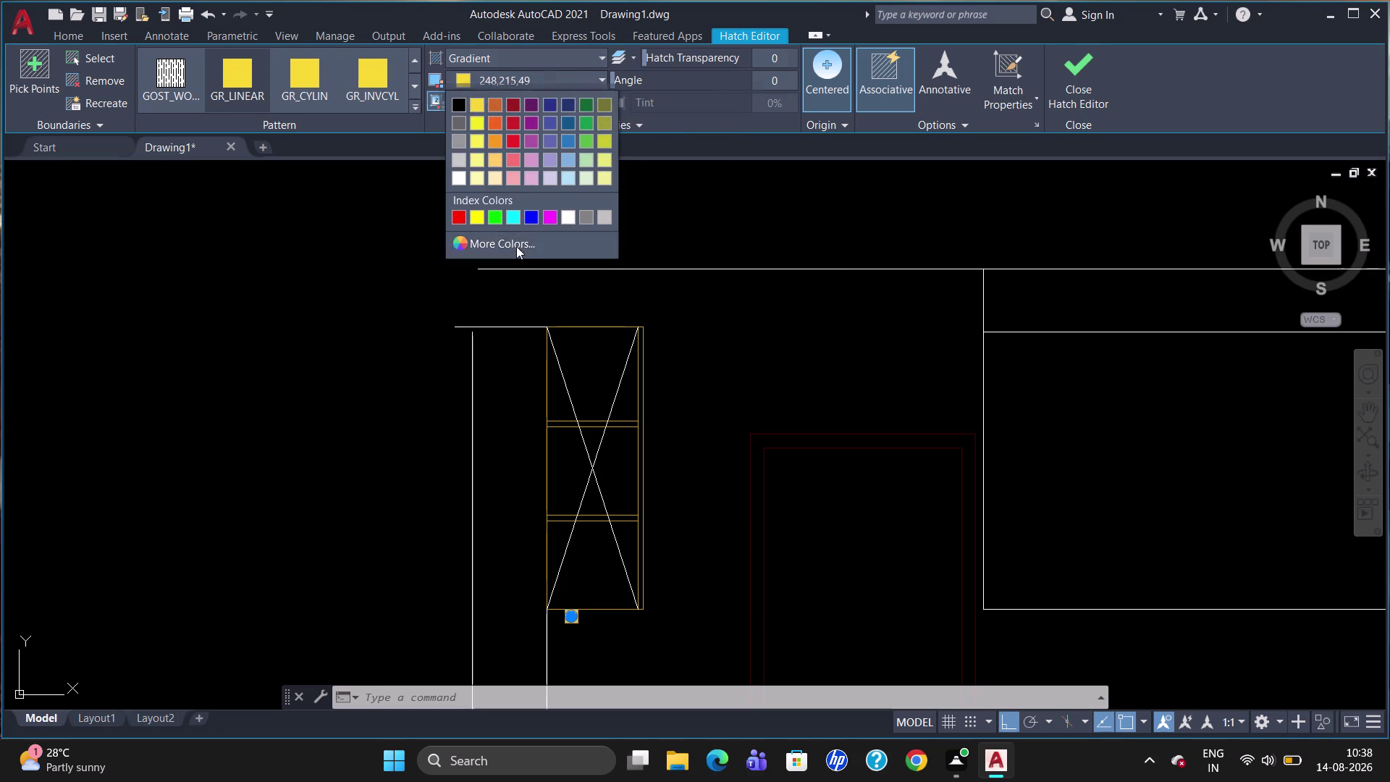
click(738, 375)
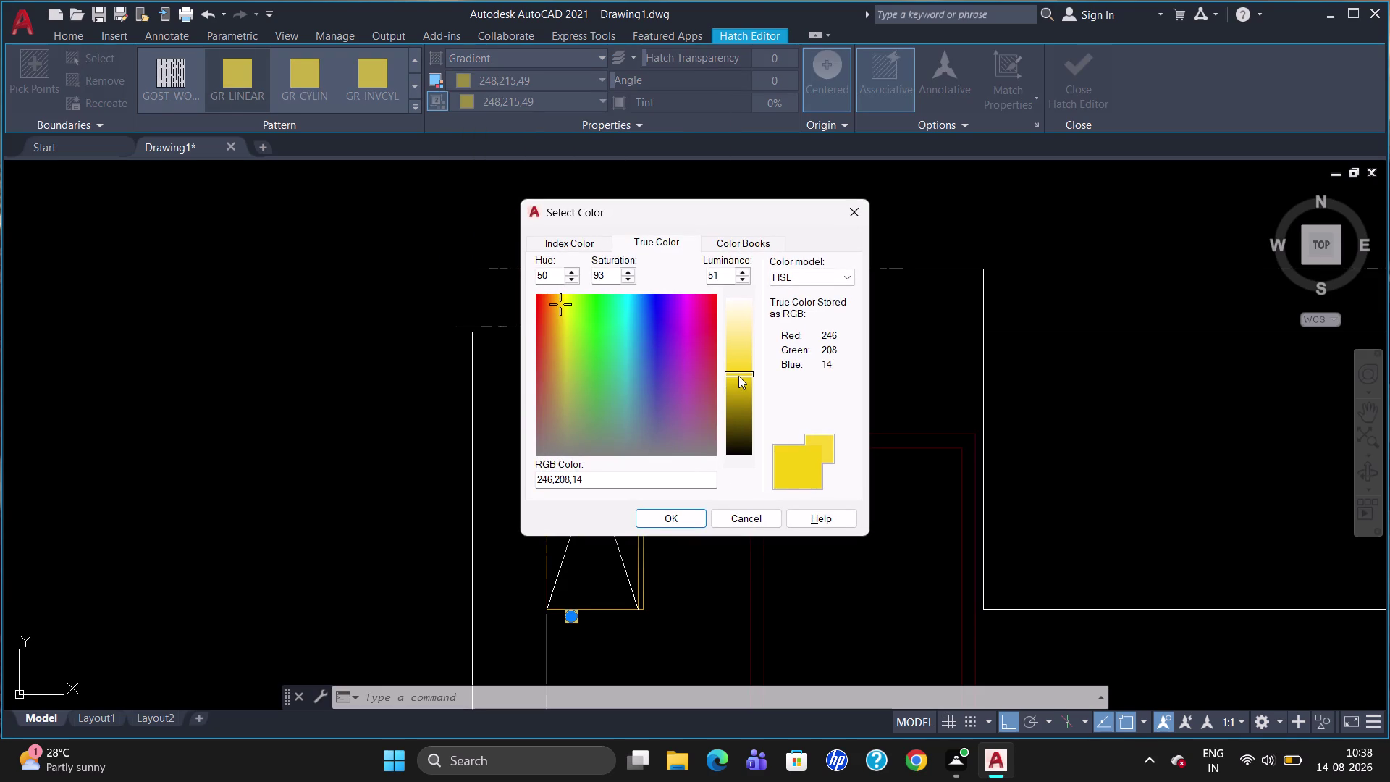
click(738, 375)
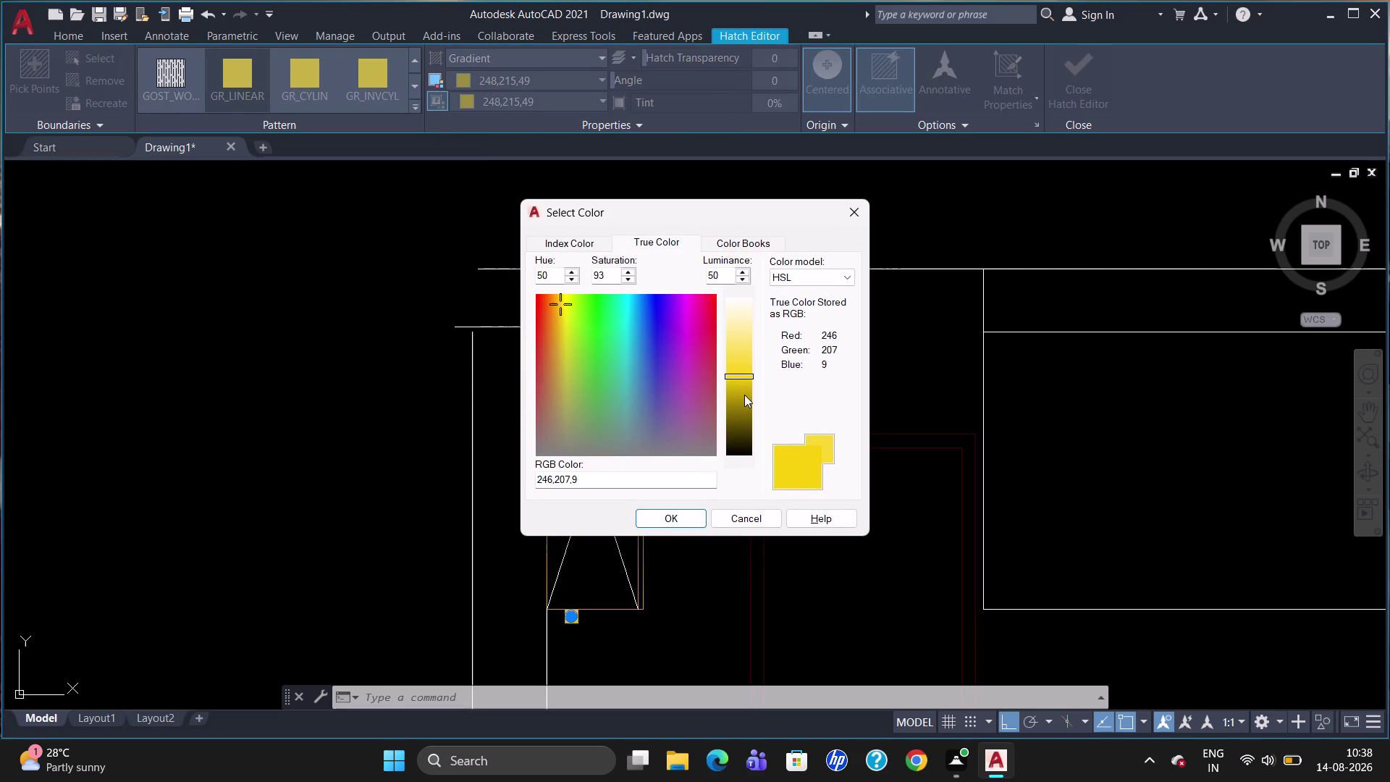
click(741, 386)
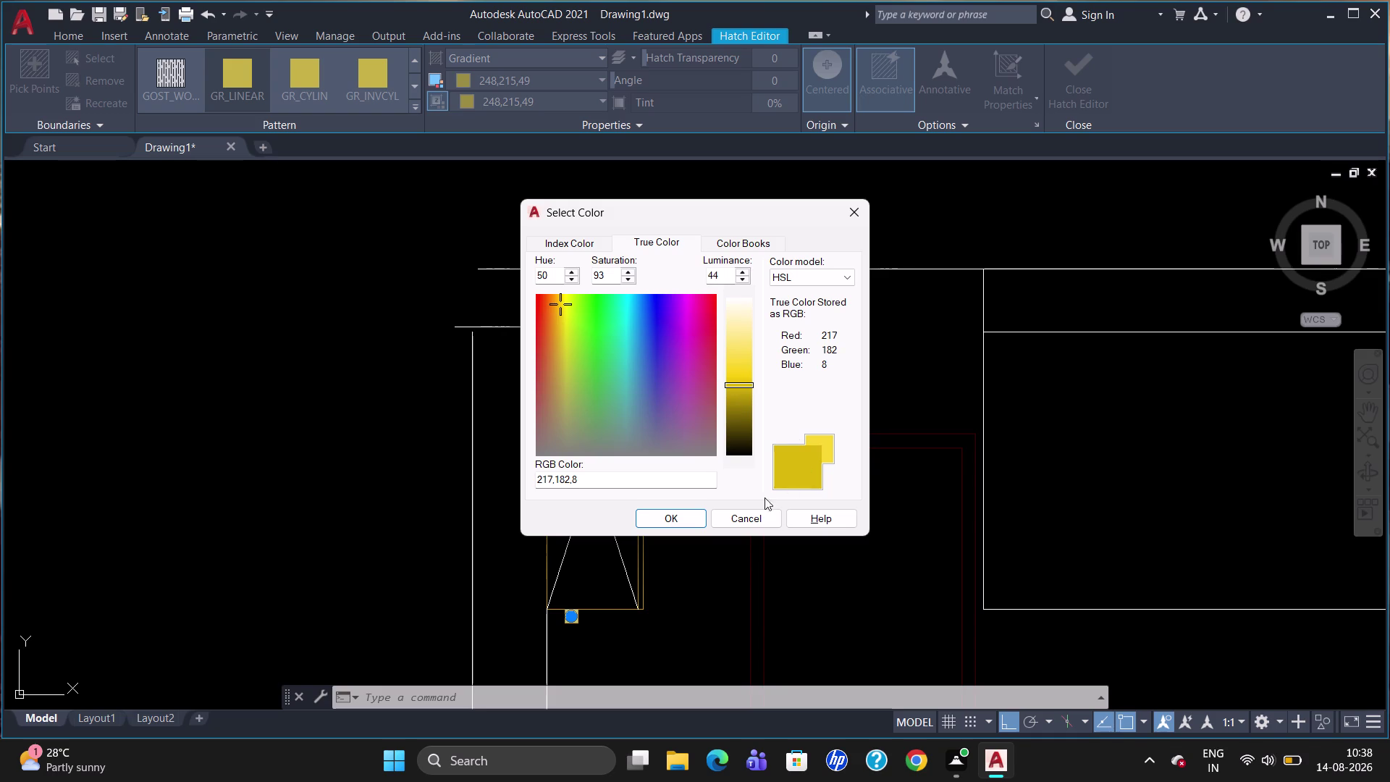
click(671, 518)
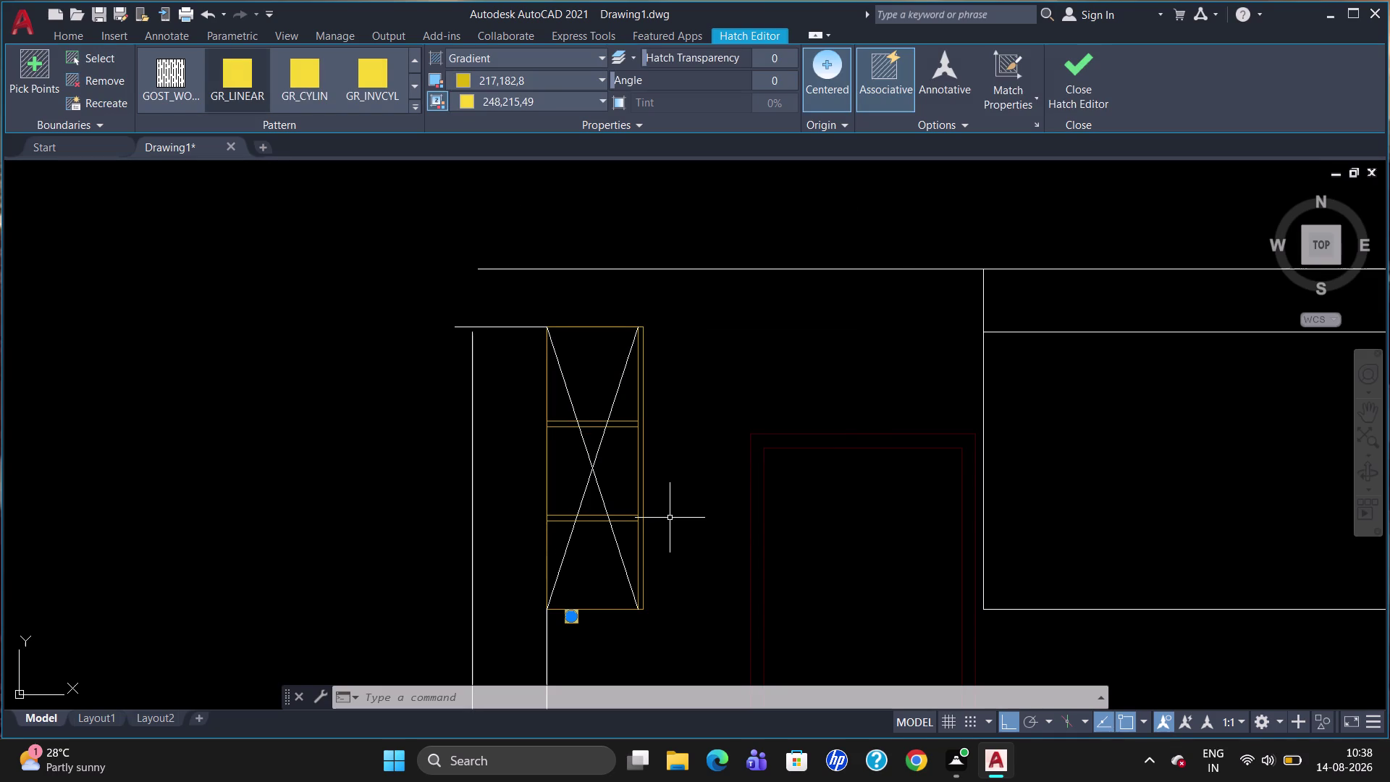
key(Escape)
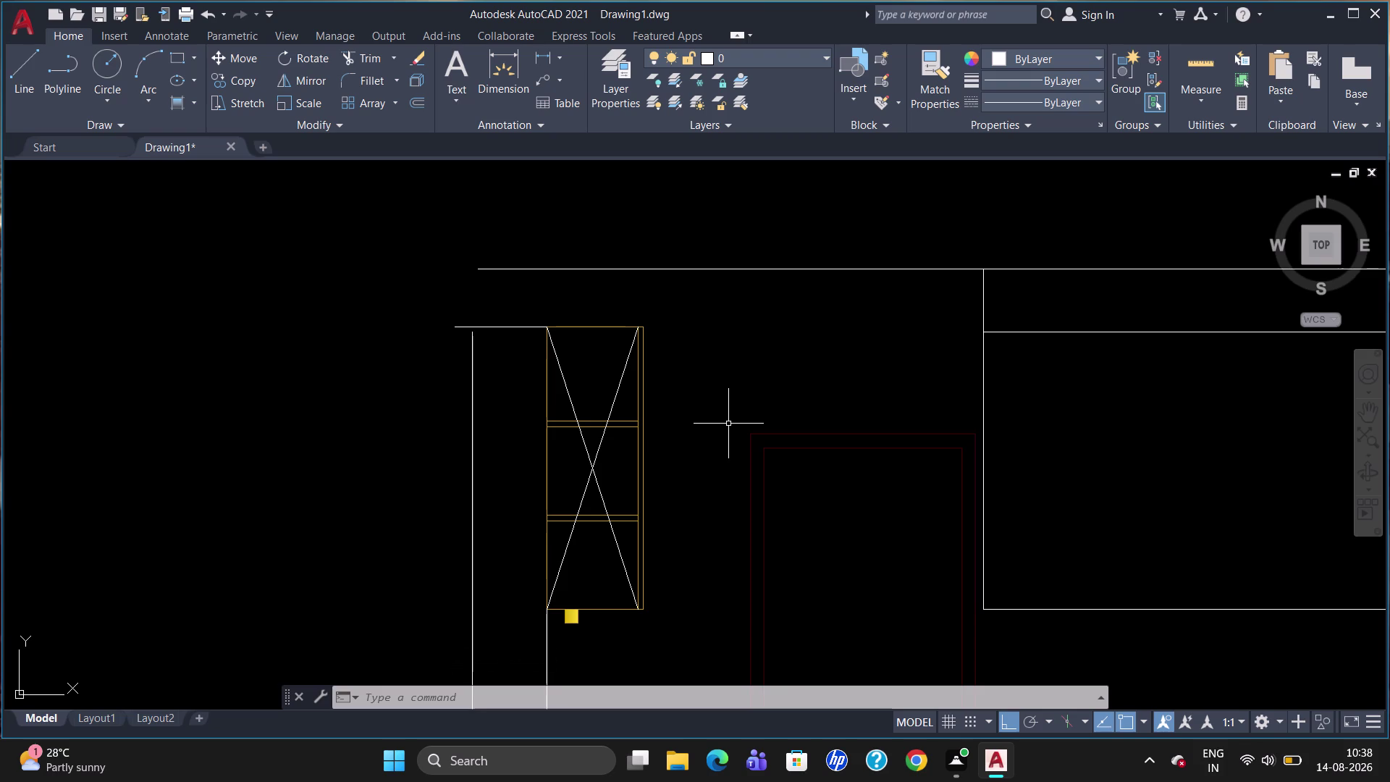
Extend the vertical line left of the upper cabinet up to the top edge.
text(EX)
key(Return)
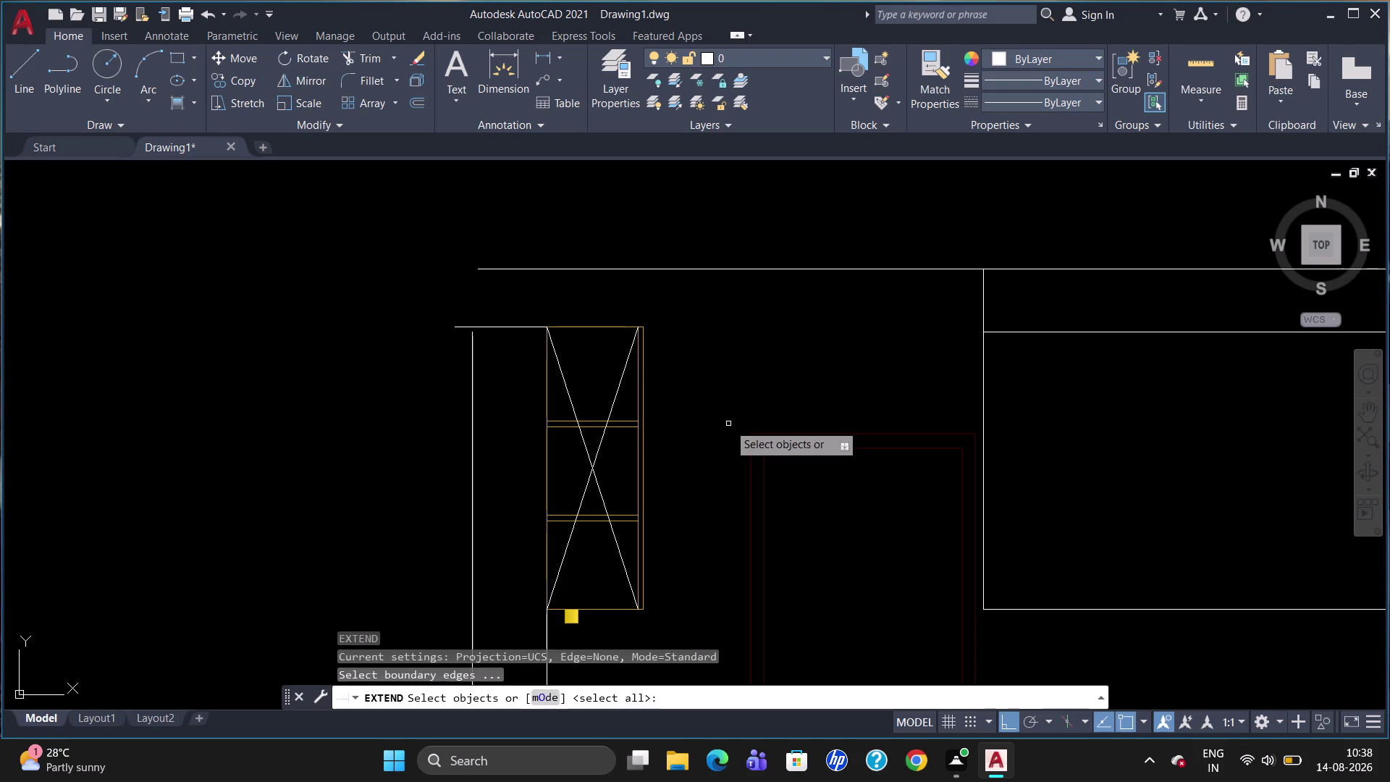
click(511, 327)
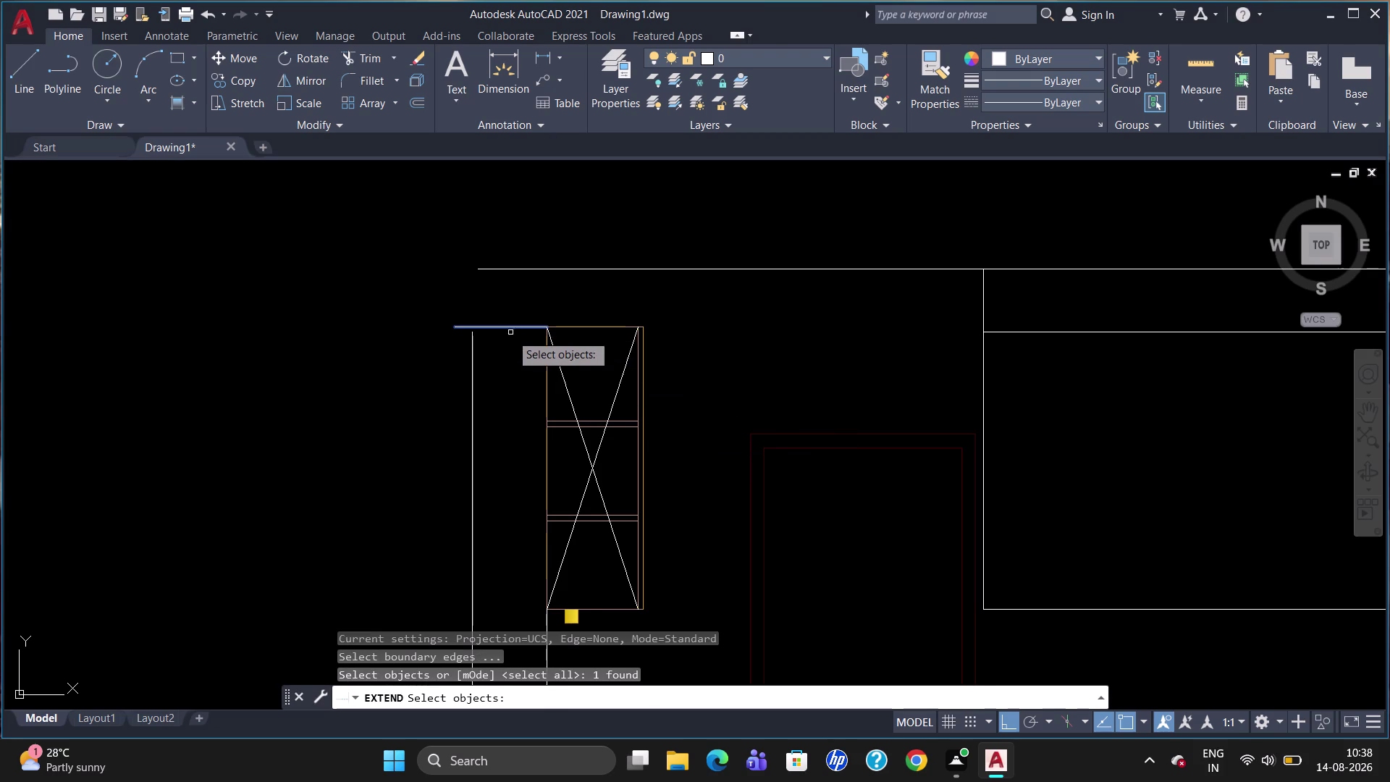
key(Return)
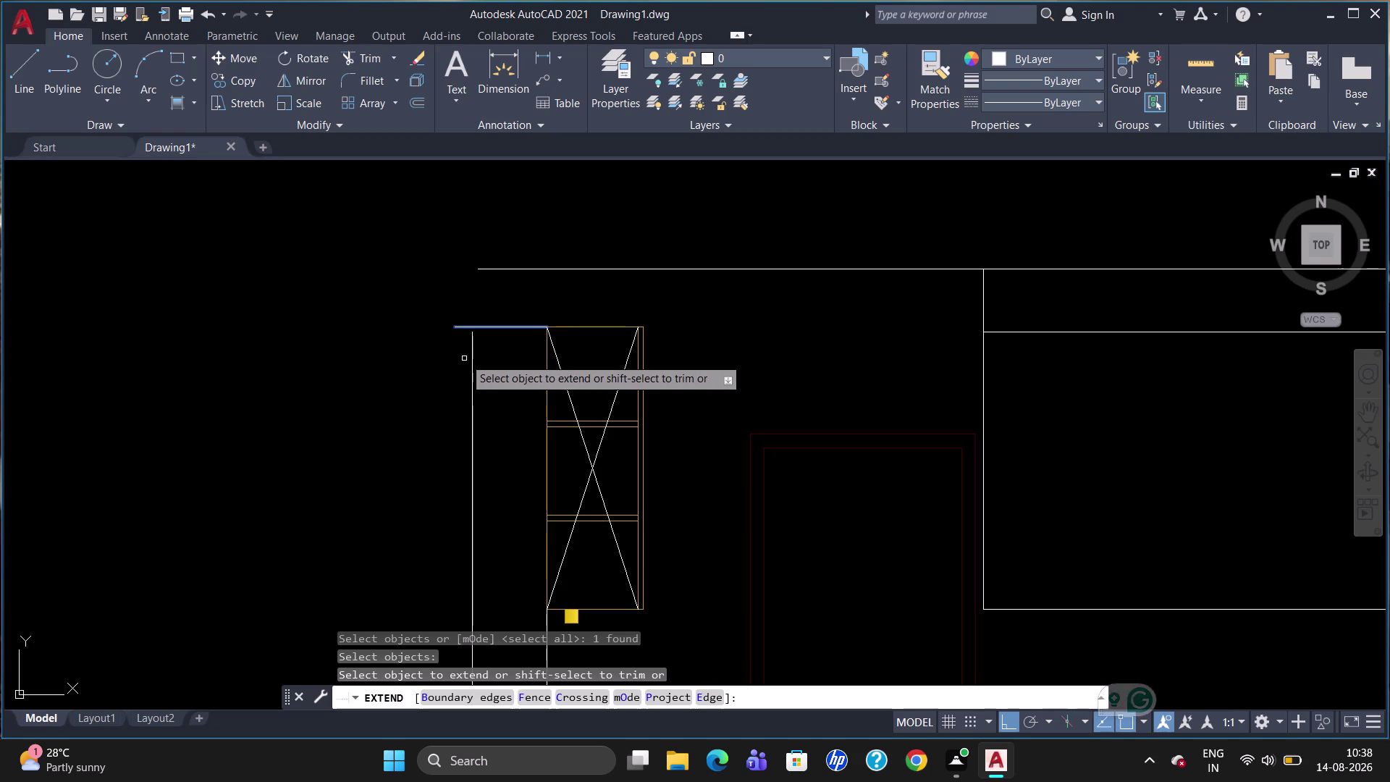
click(472, 354)
key(Escape)
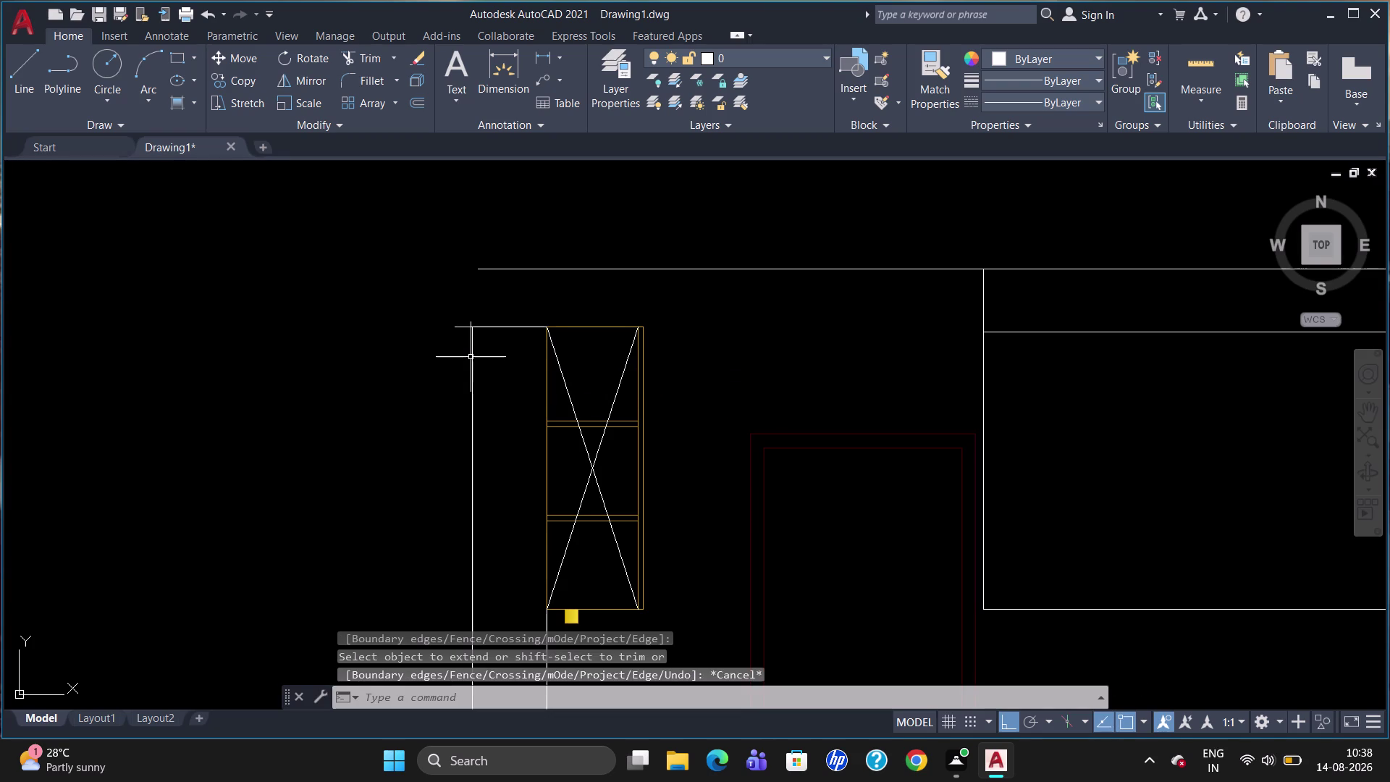
Trim the overhanging line end at the cabinet's top-left corner.
text(TR)
key(Return)
key(Return)
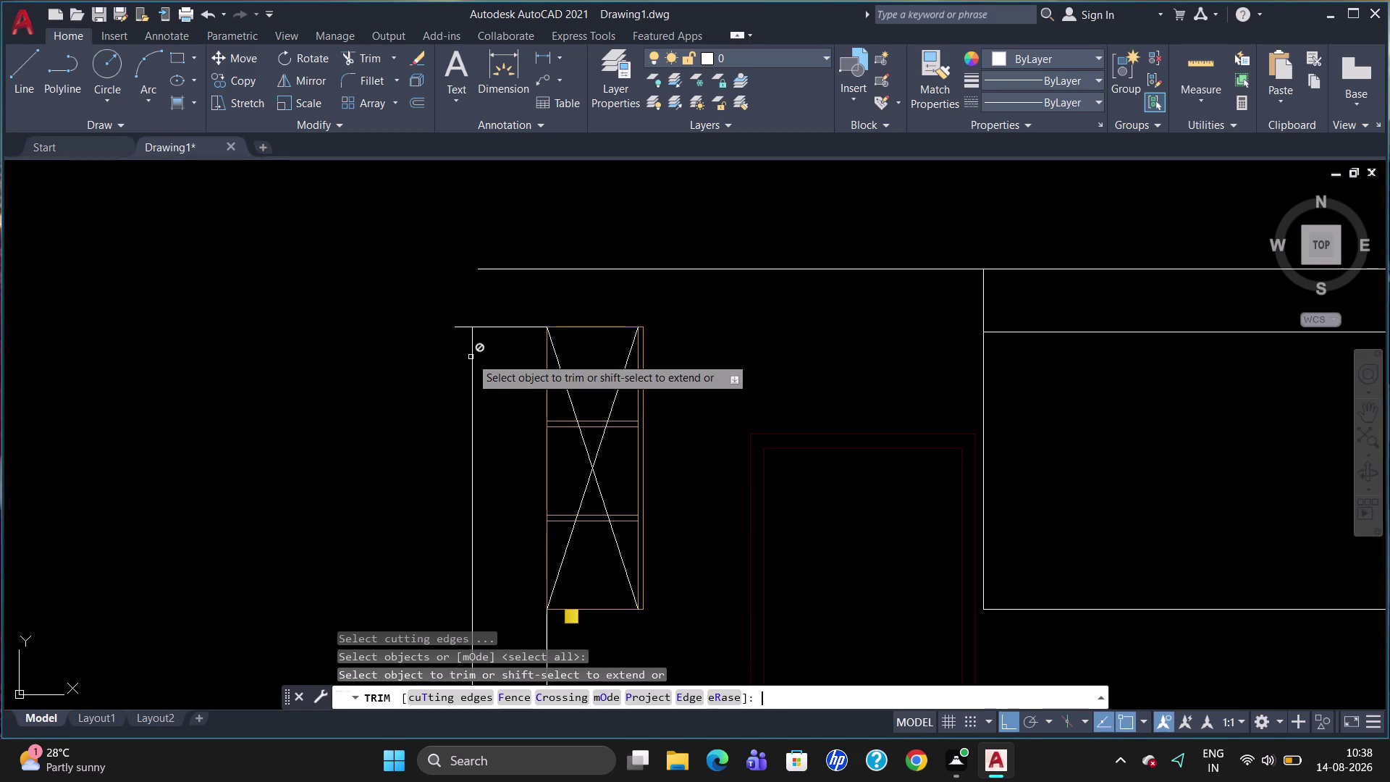
click(462, 324)
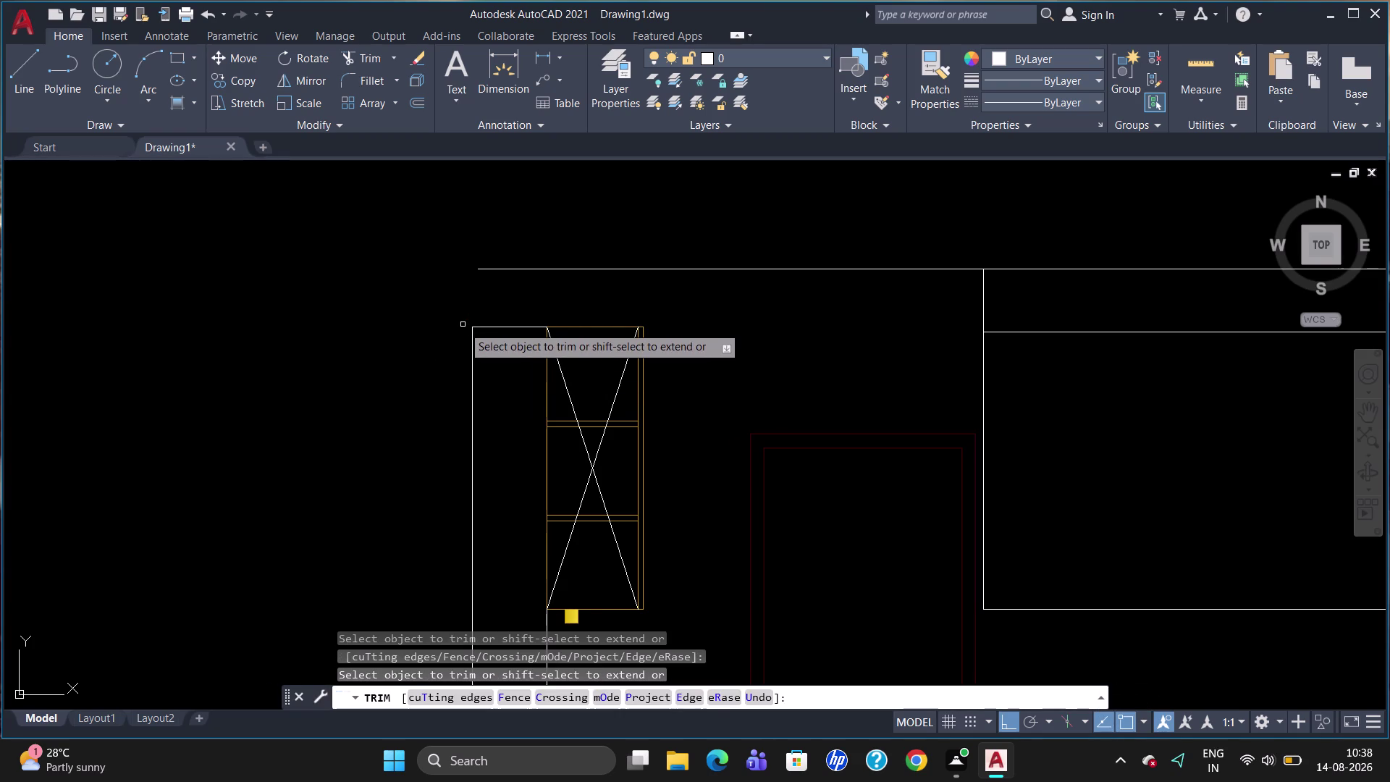
key(Escape)
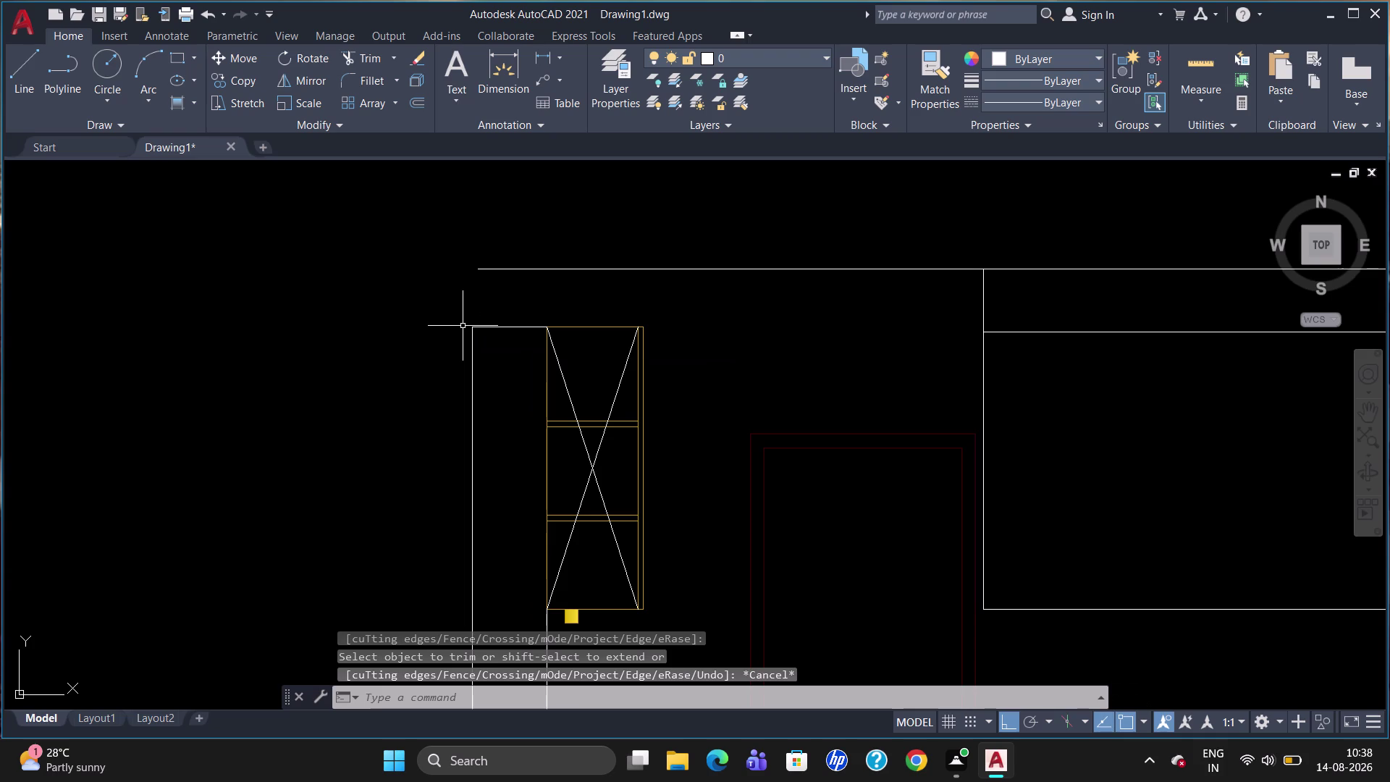